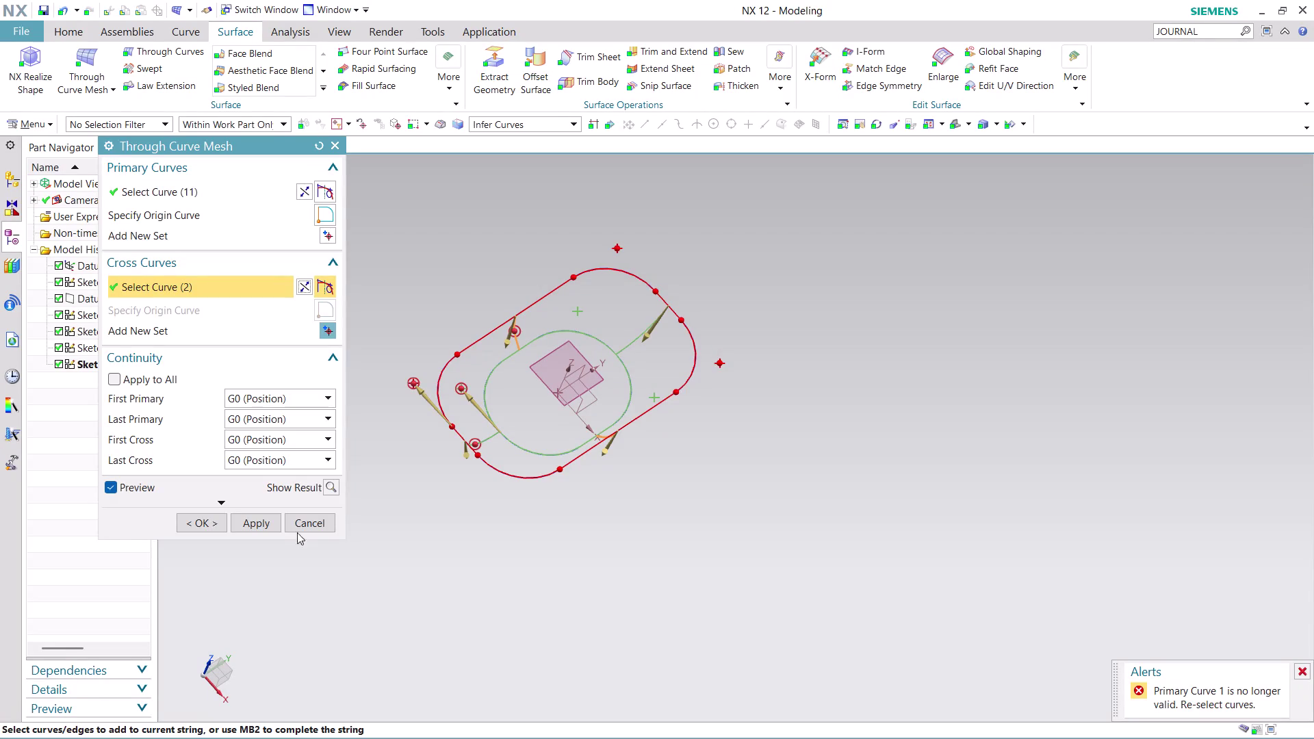
Cancel the invalid Through Curve Mesh setup.
click(311, 523)
middle_click(313, 492)
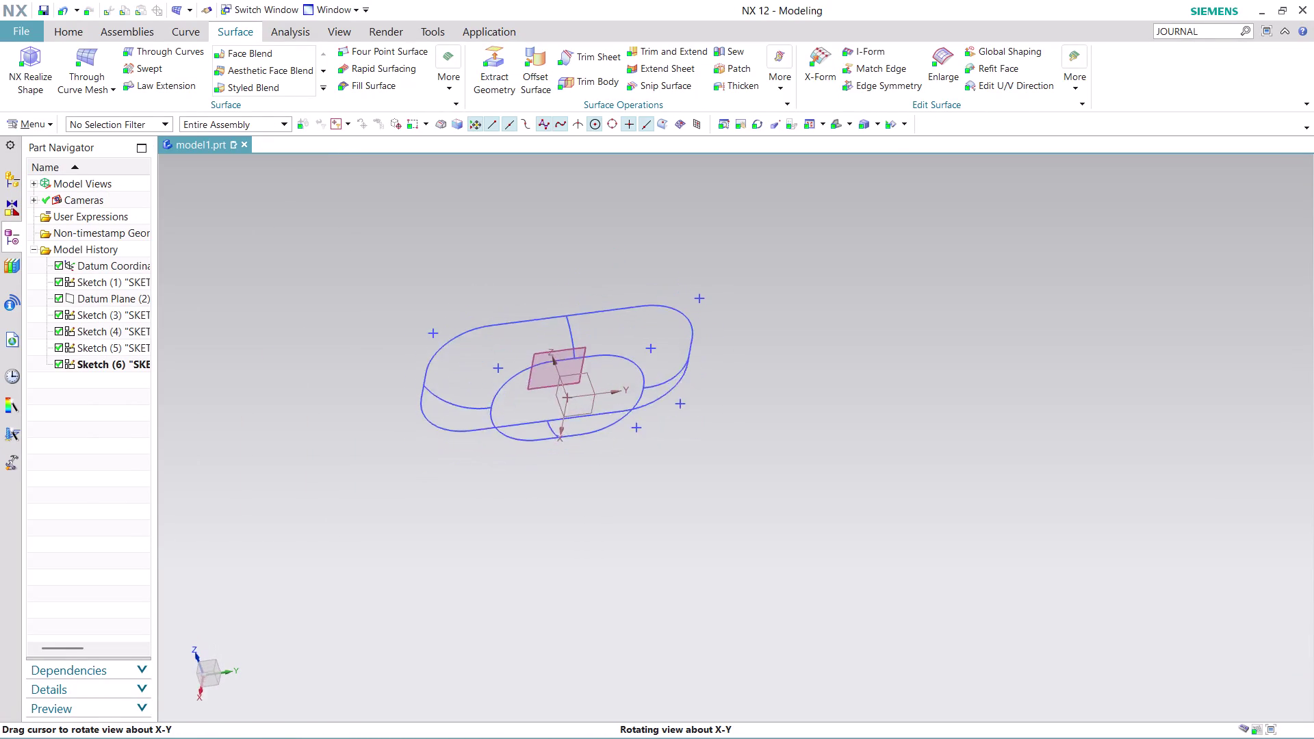
click(120, 284)
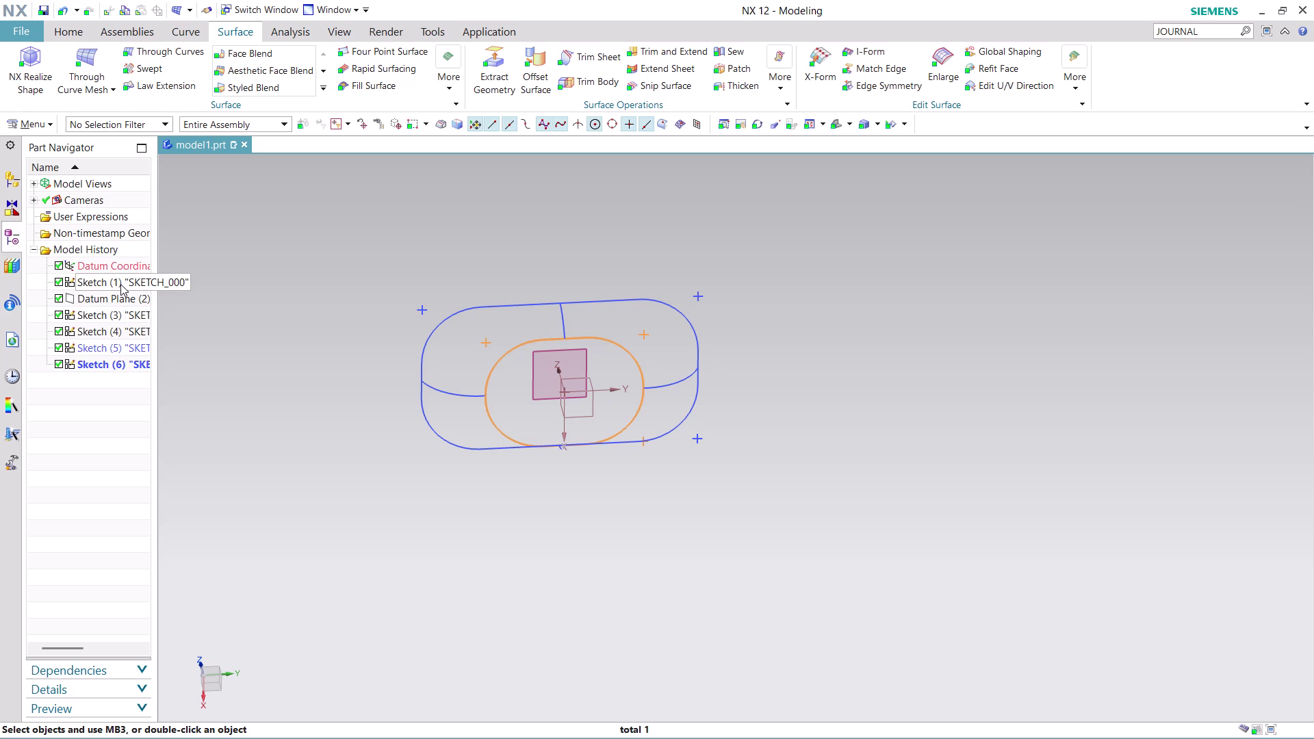
key(Escape)
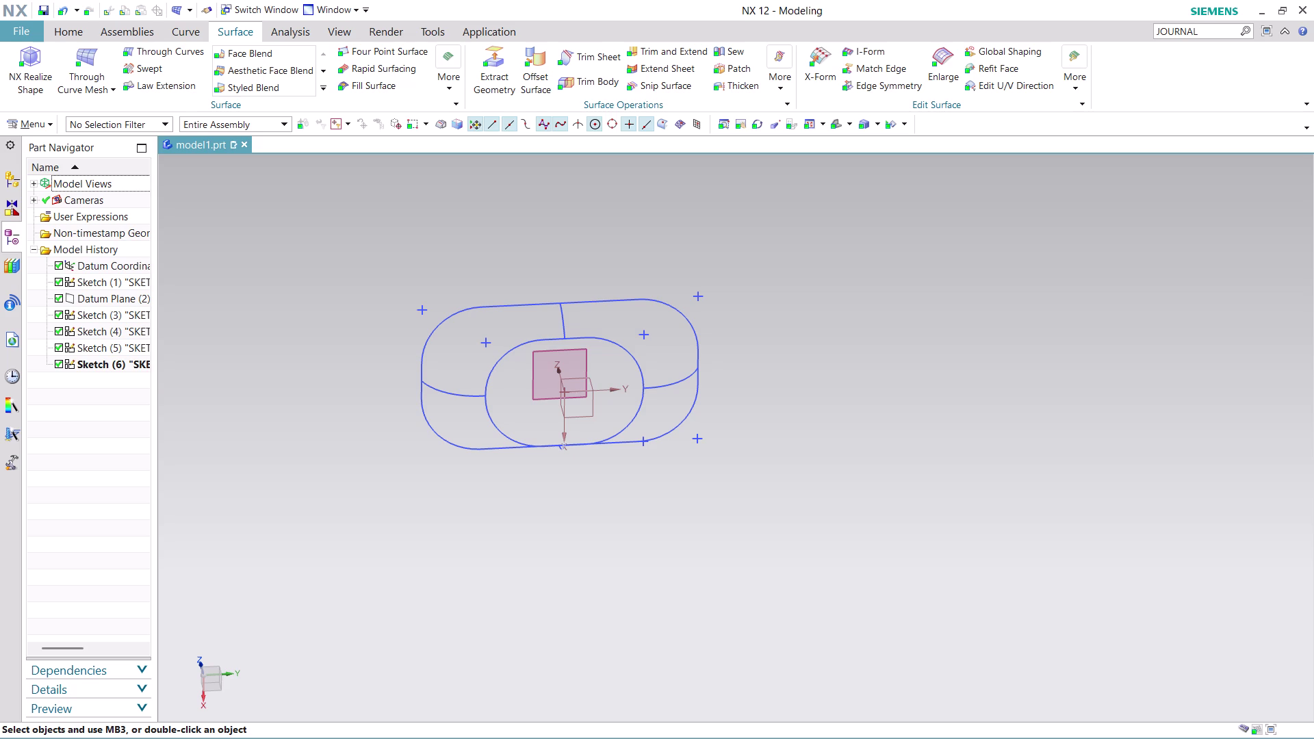
Select the datum coordinate system from a low side view, then clear the selection.
click(98, 268)
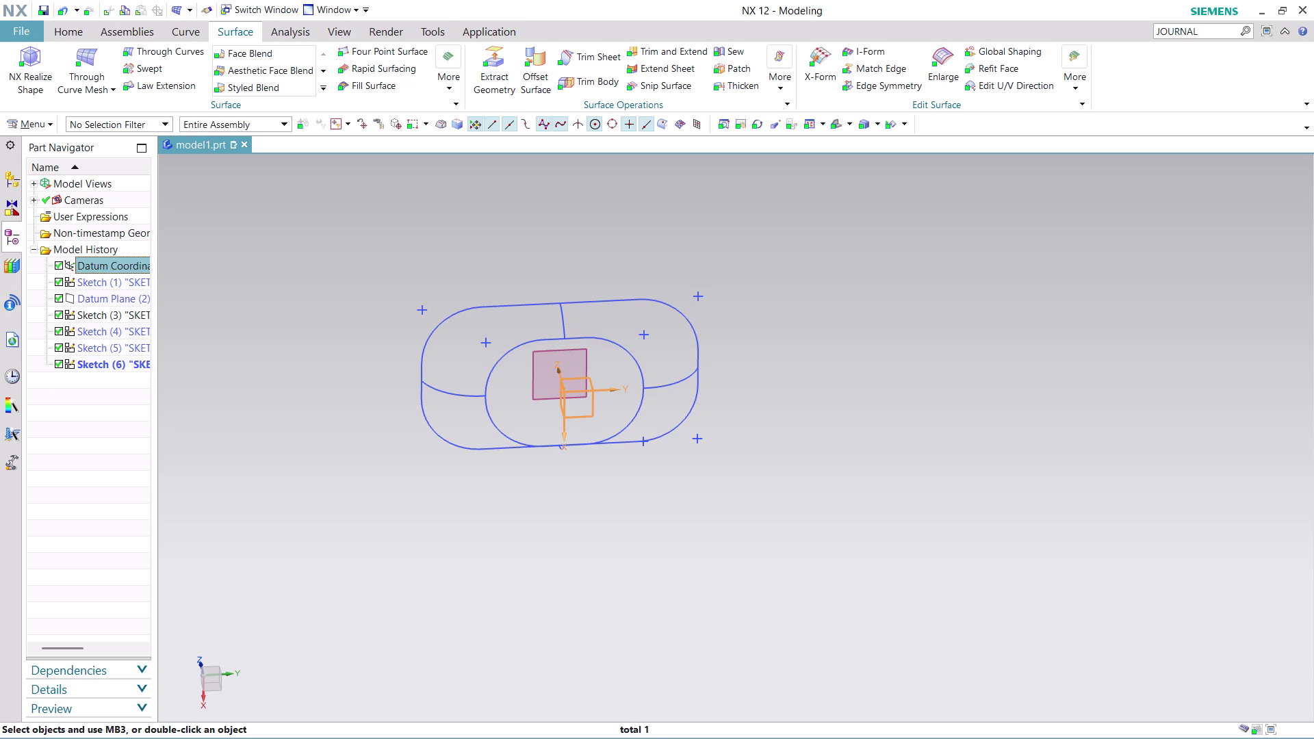
middle_drag(287, 440, 285, 400)
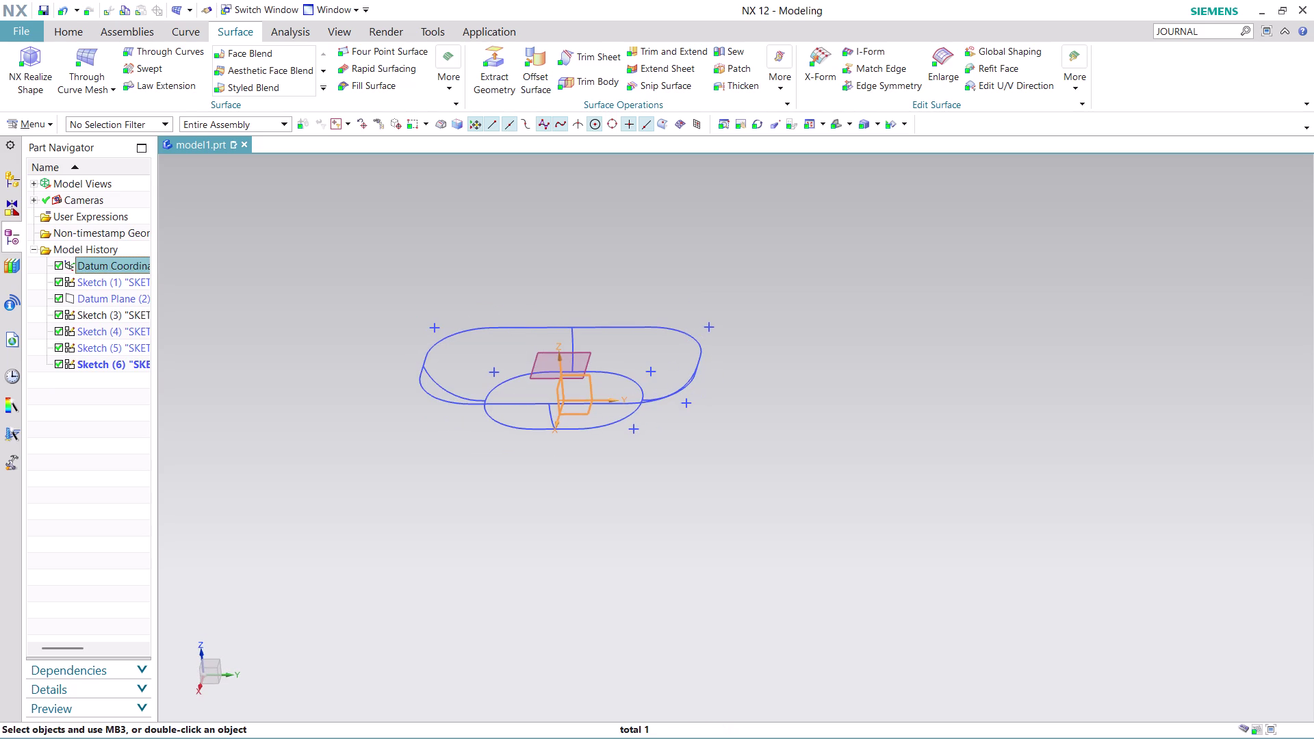
key(Escape)
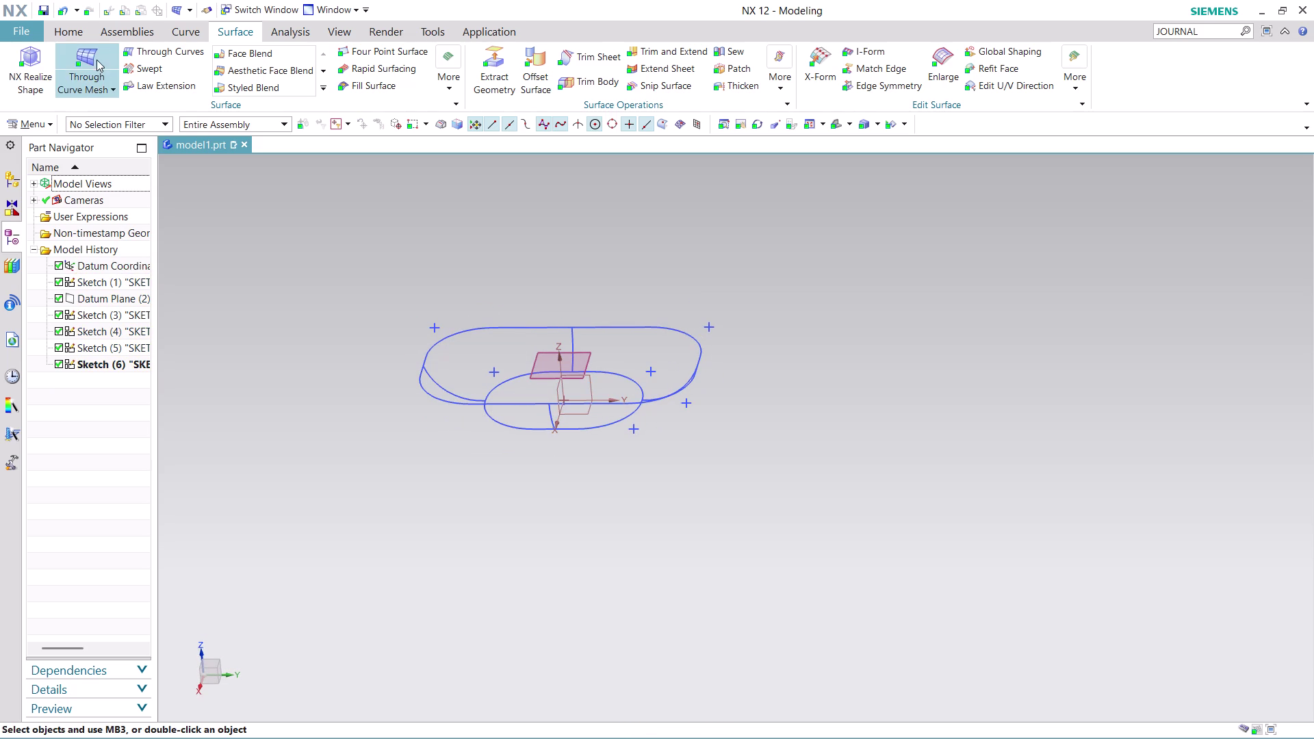
click(97, 59)
click(490, 397)
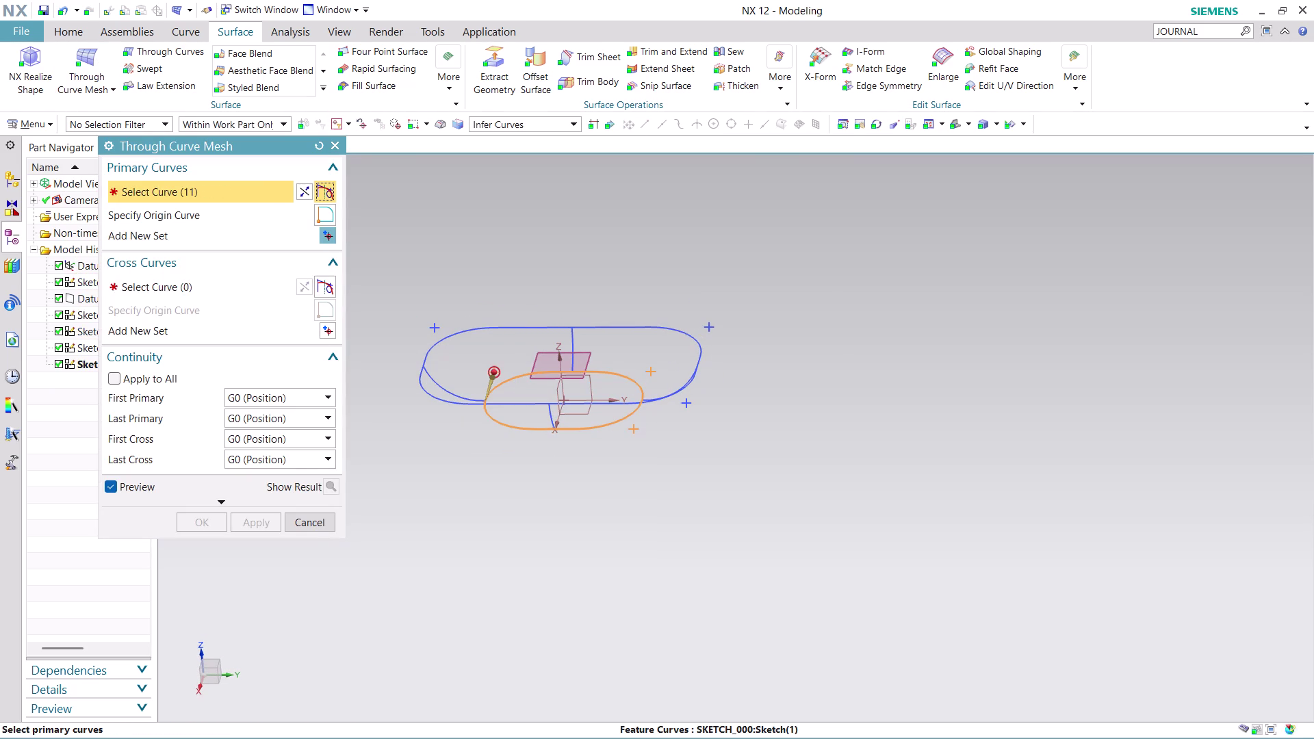
middle_click(474, 299)
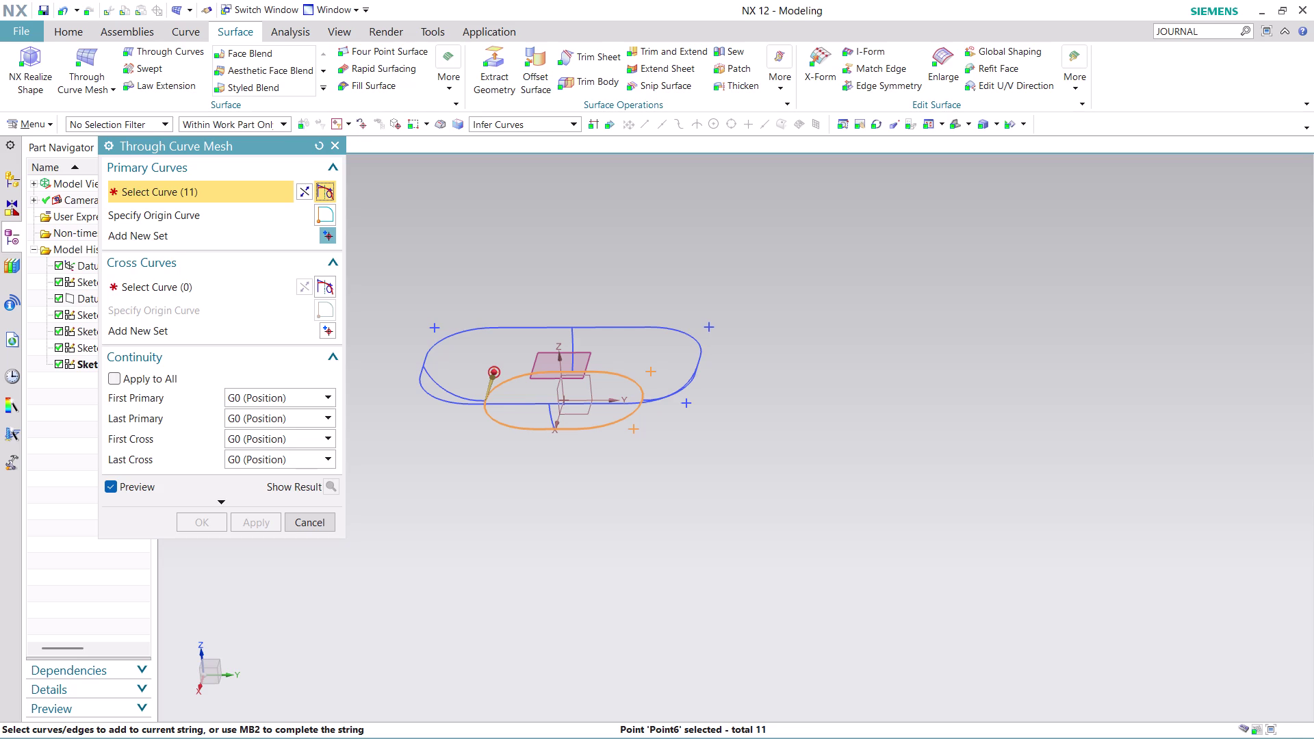
click(423, 363)
click(310, 191)
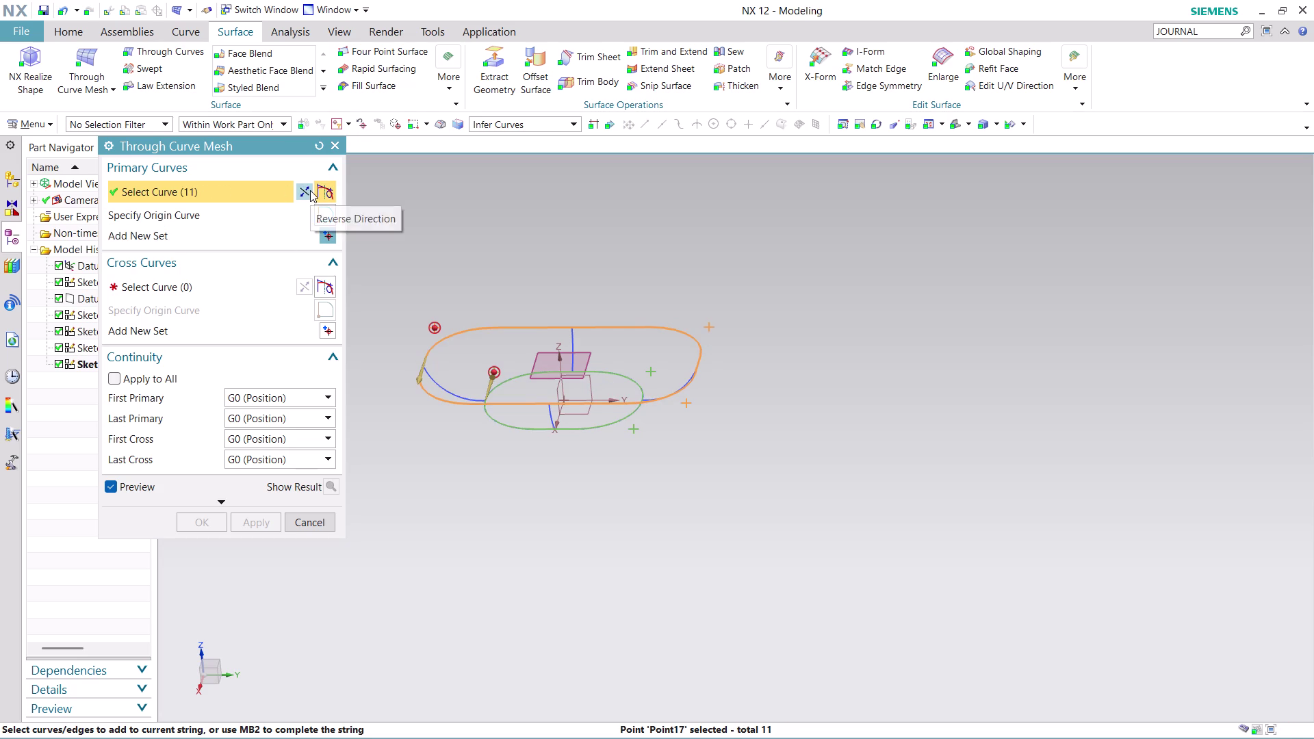
click(234, 288)
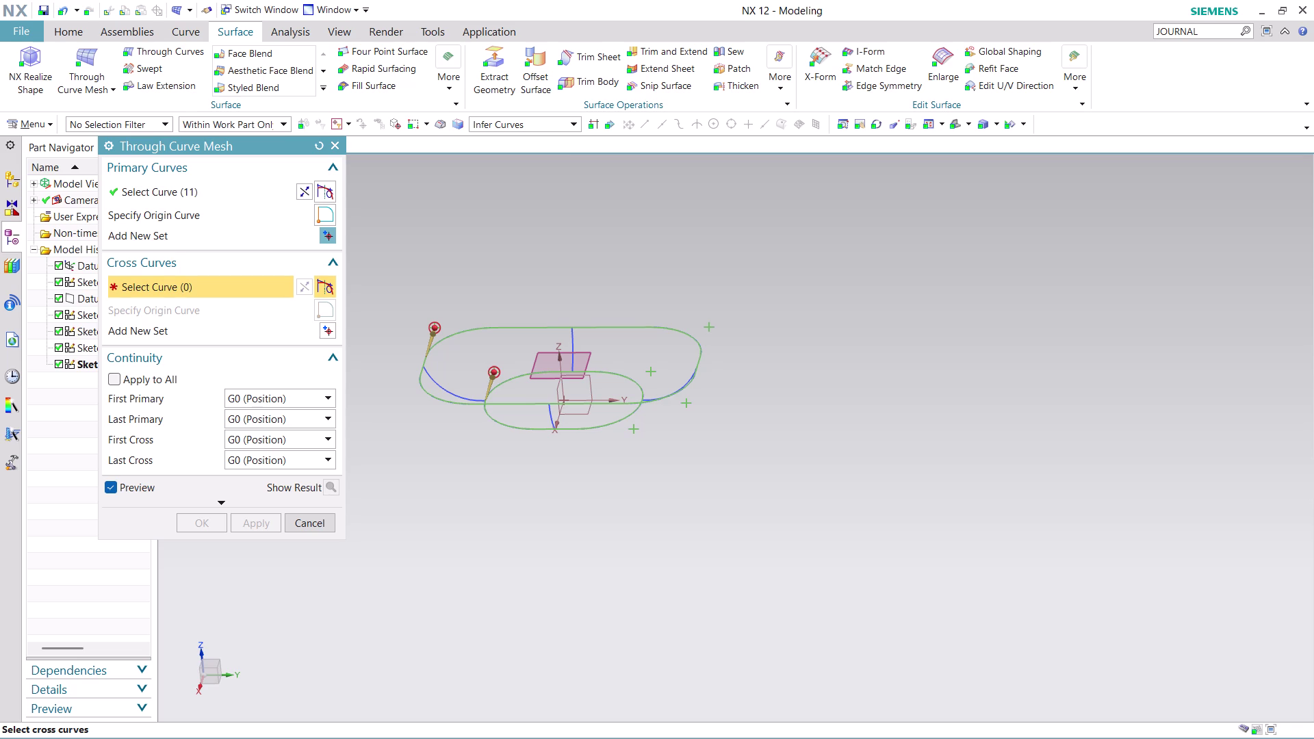
click(565, 126)
click(549, 141)
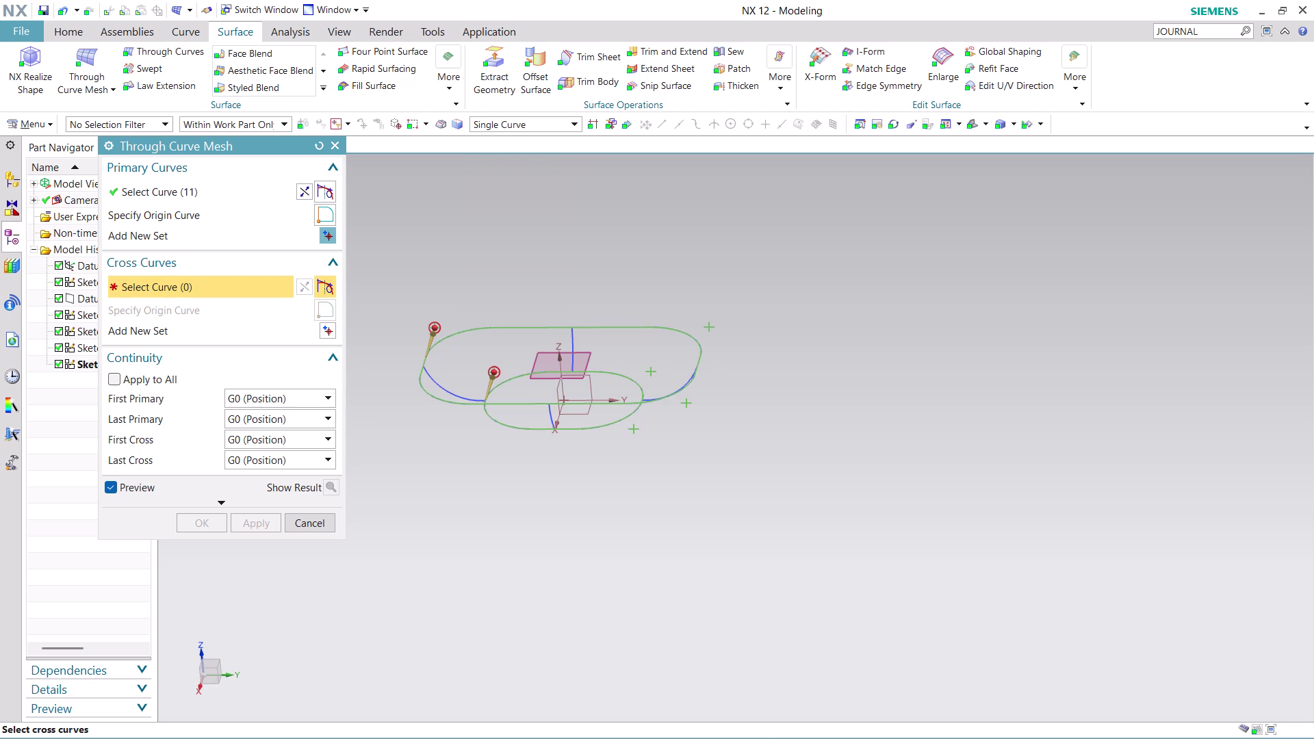
click(444, 385)
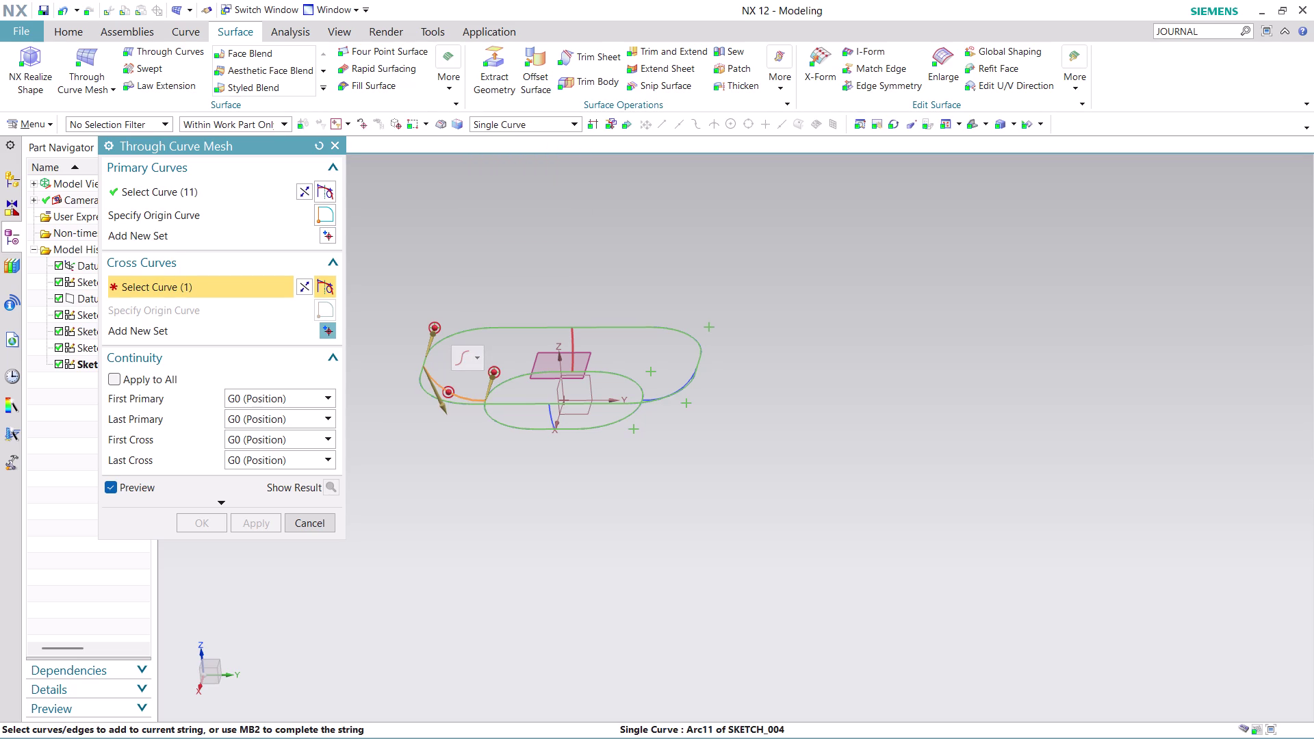
click(568, 341)
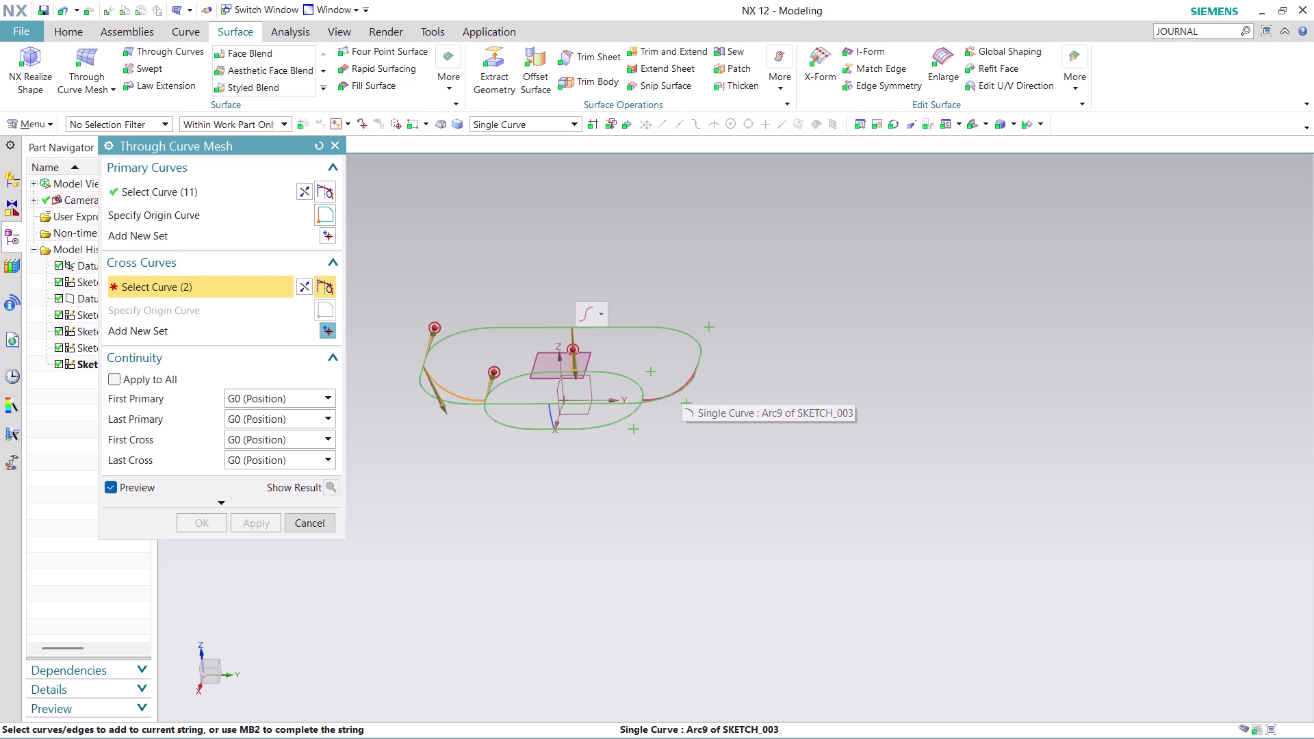
click(682, 383)
click(547, 421)
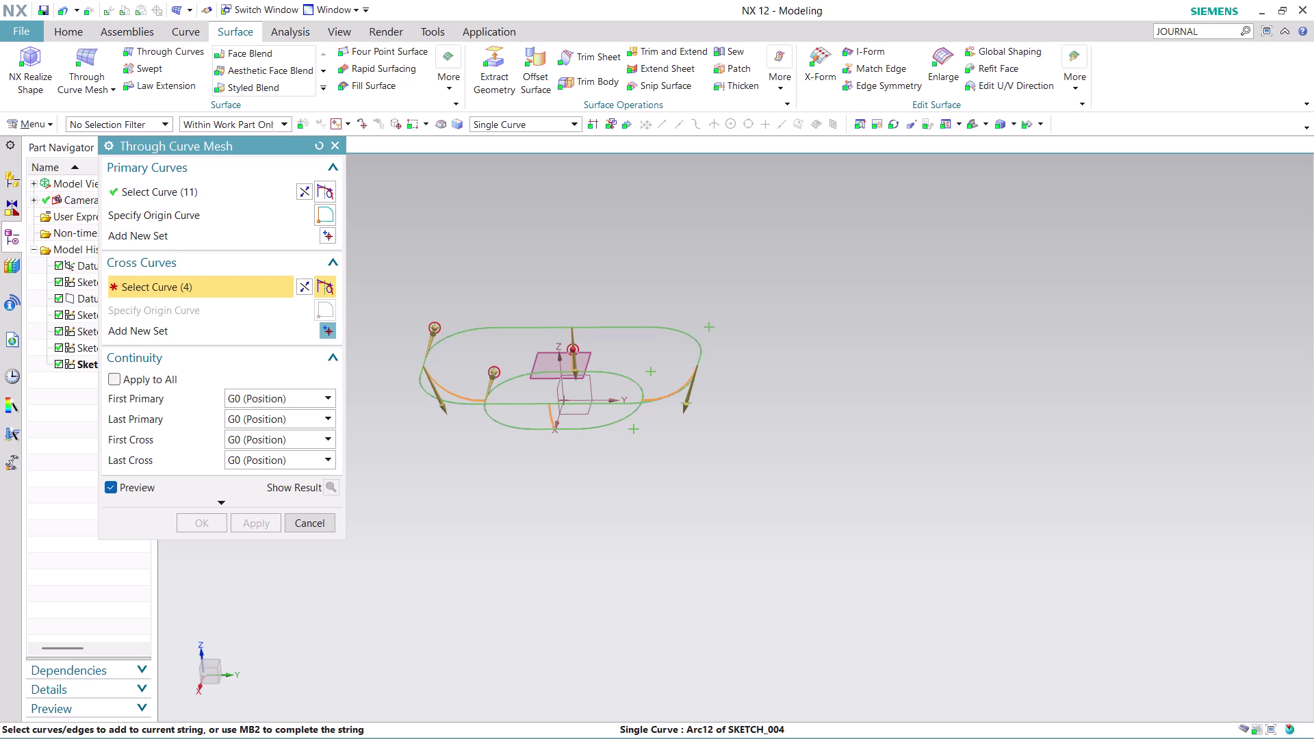
middle_click(490, 498)
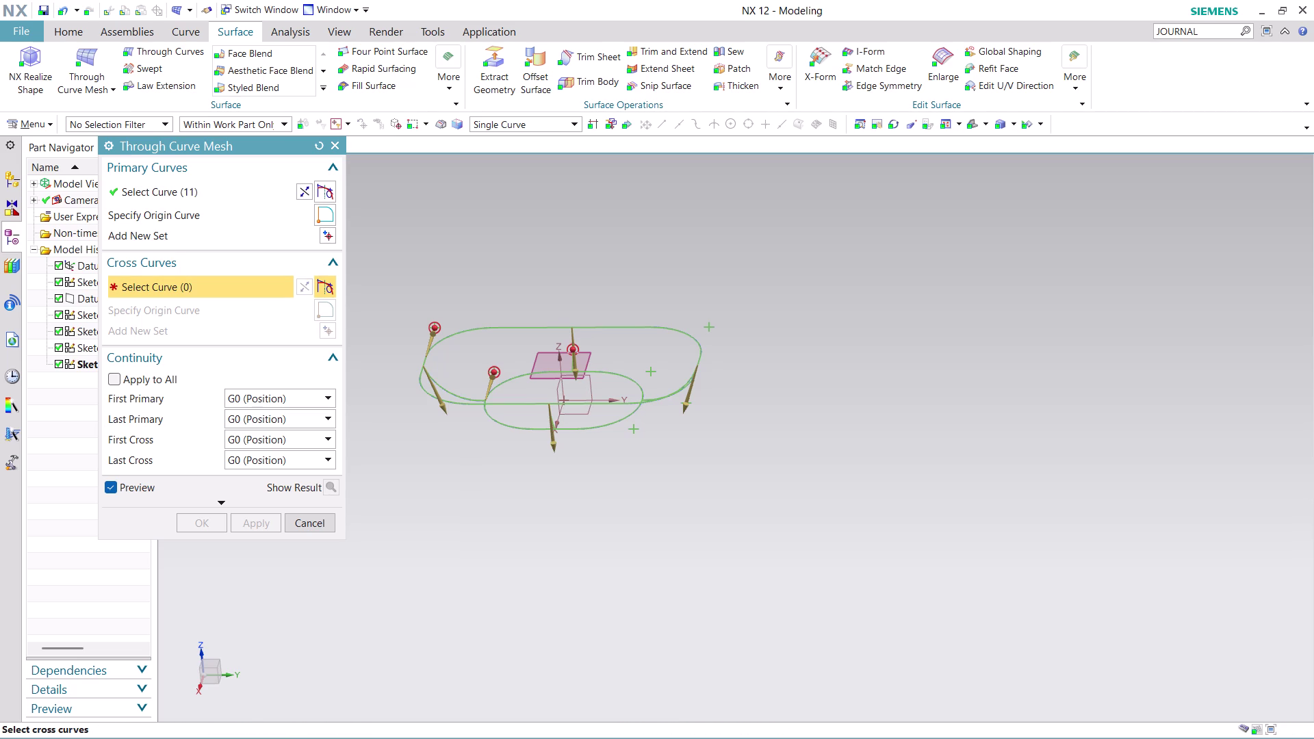
click(324, 525)
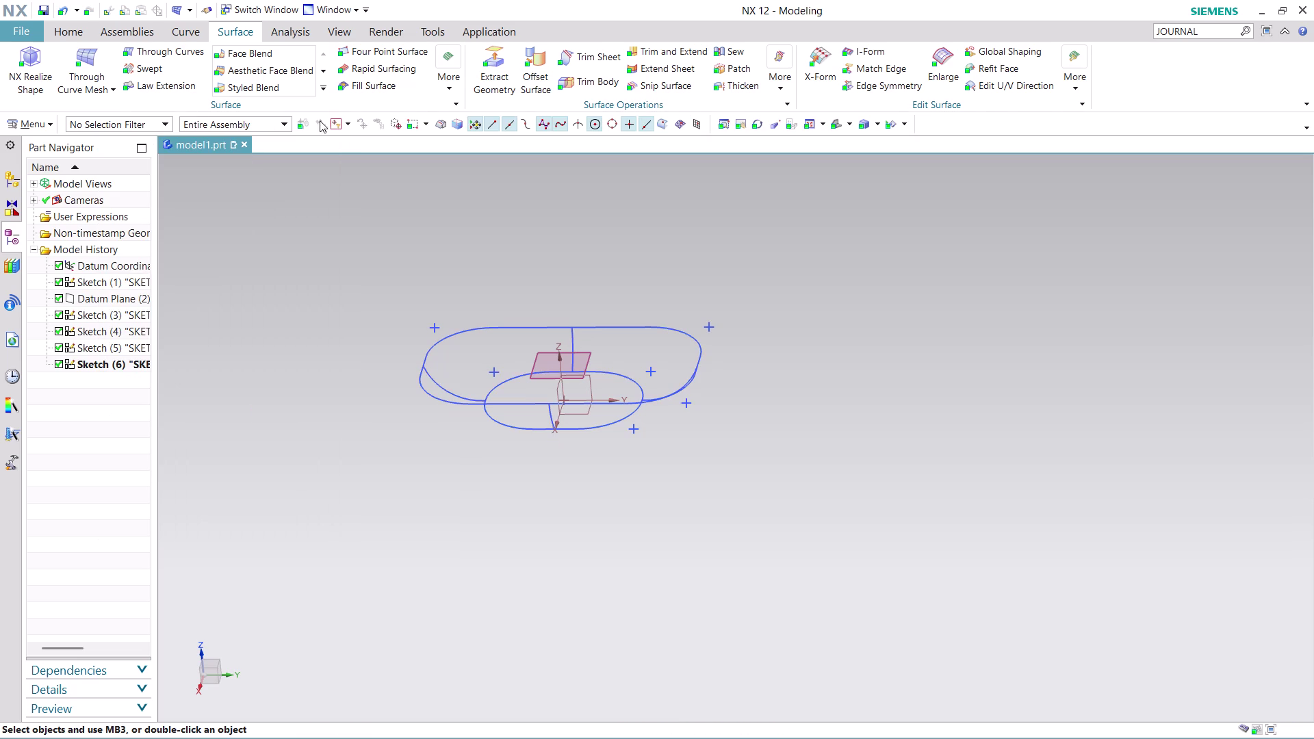
Restart Through Curve Mesh and complete the inner slot as the first primary set.
click(83, 60)
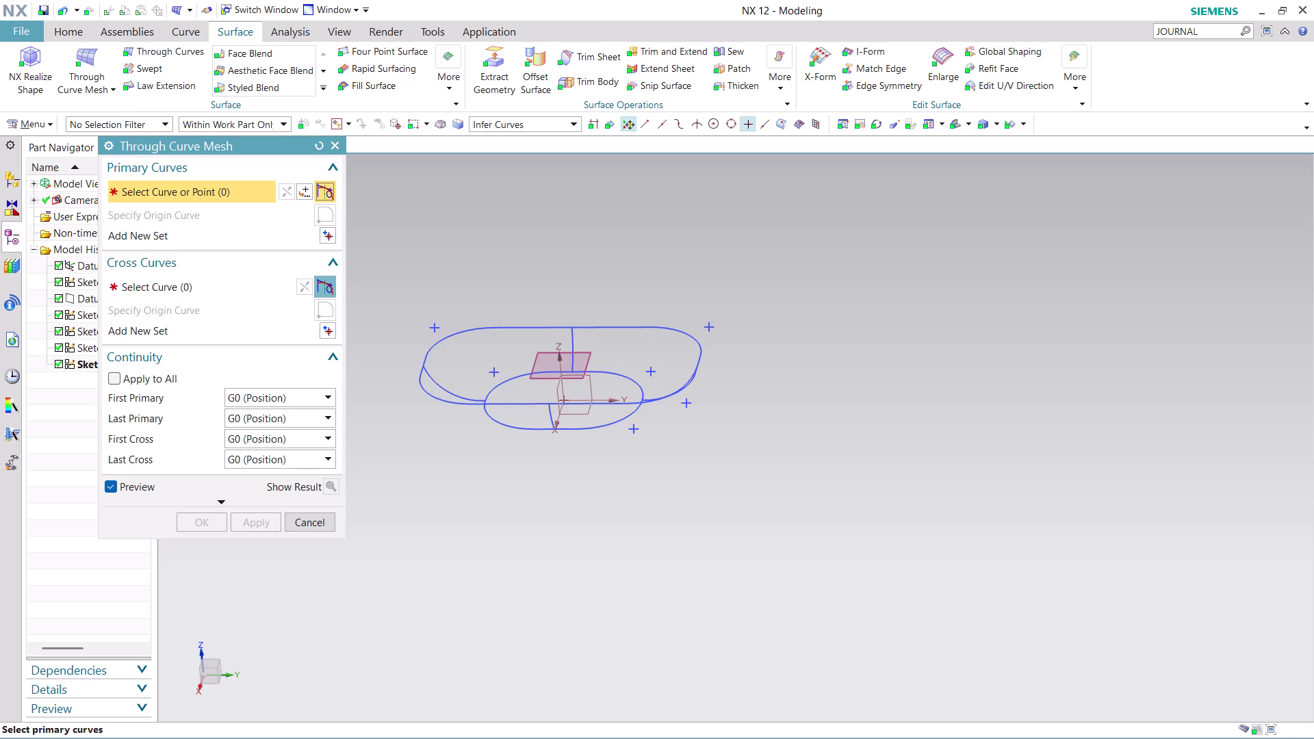
click(419, 358)
key(Escape)
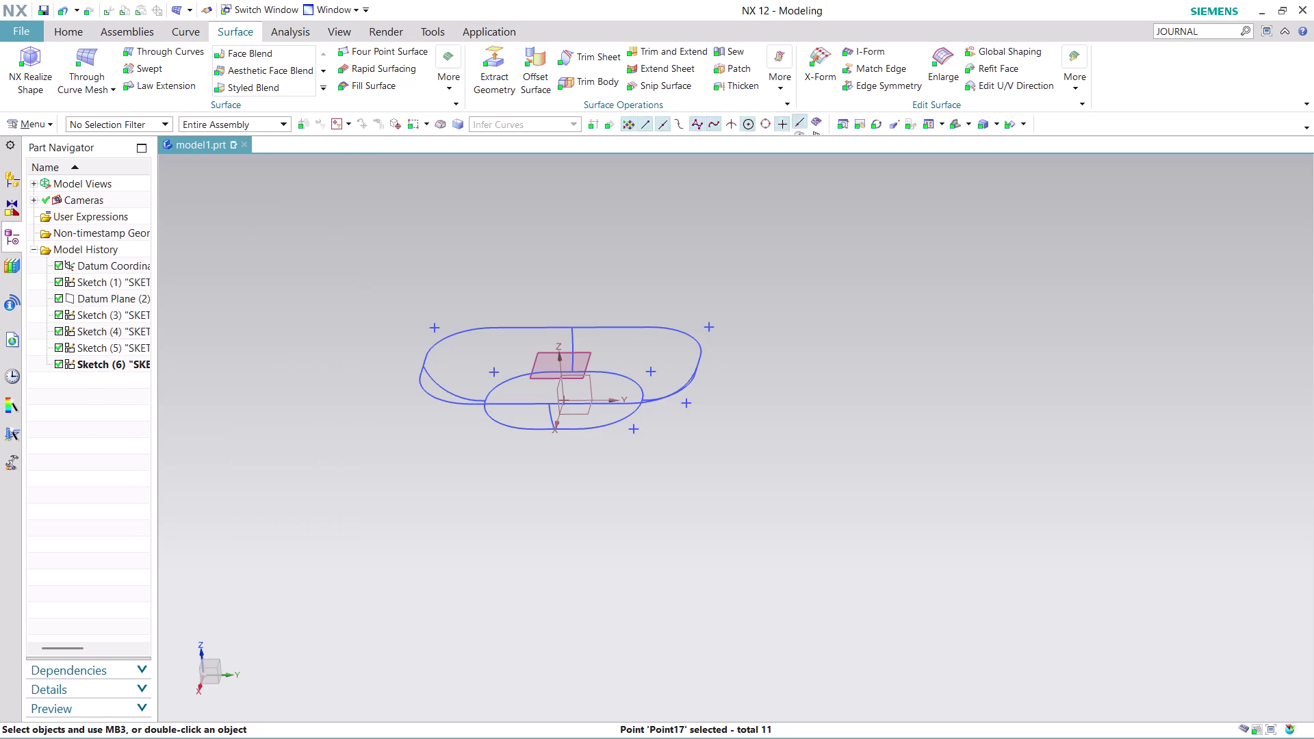
click(75, 60)
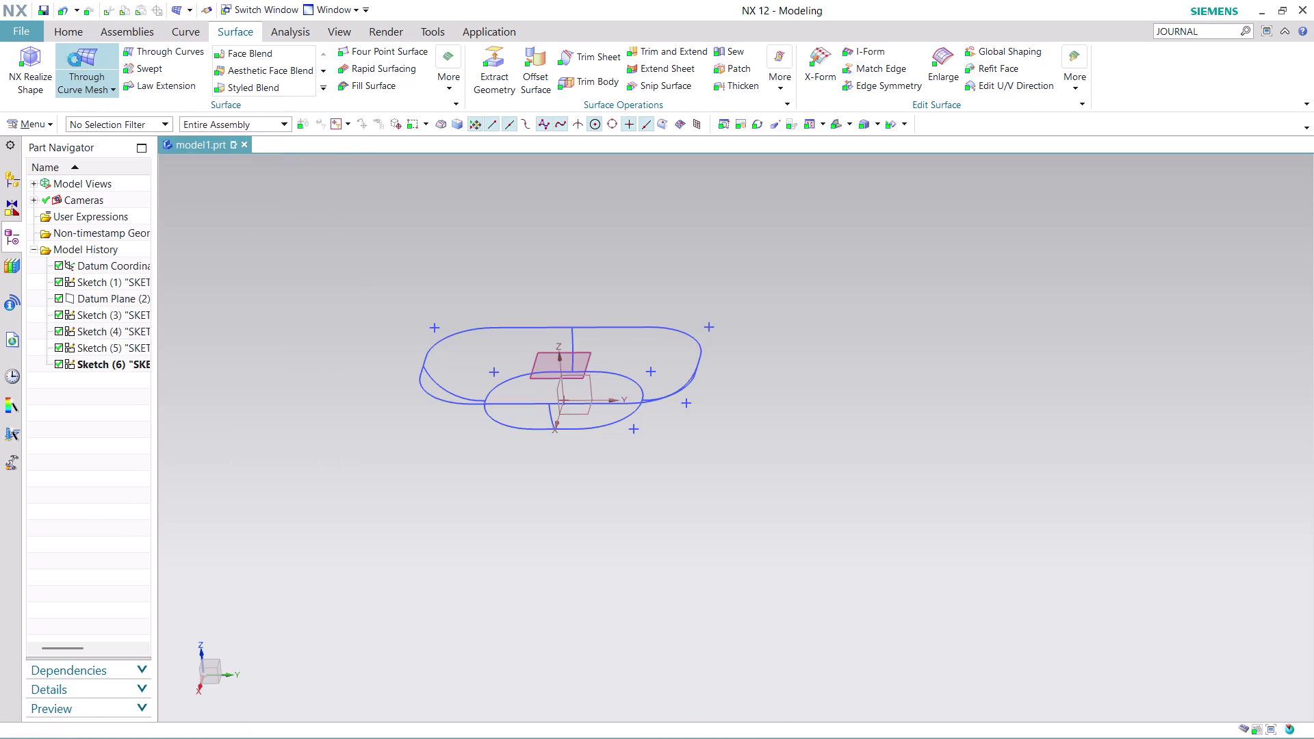
click(493, 395)
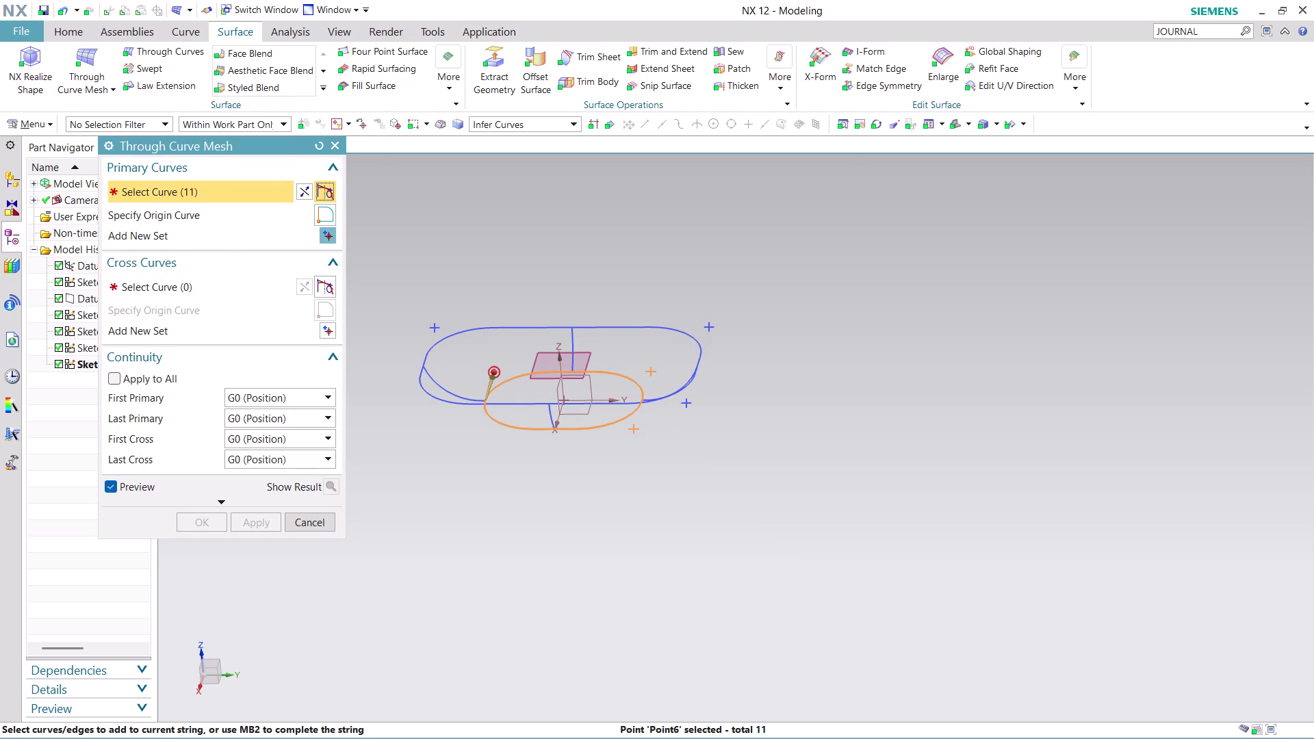
middle_click(393, 232)
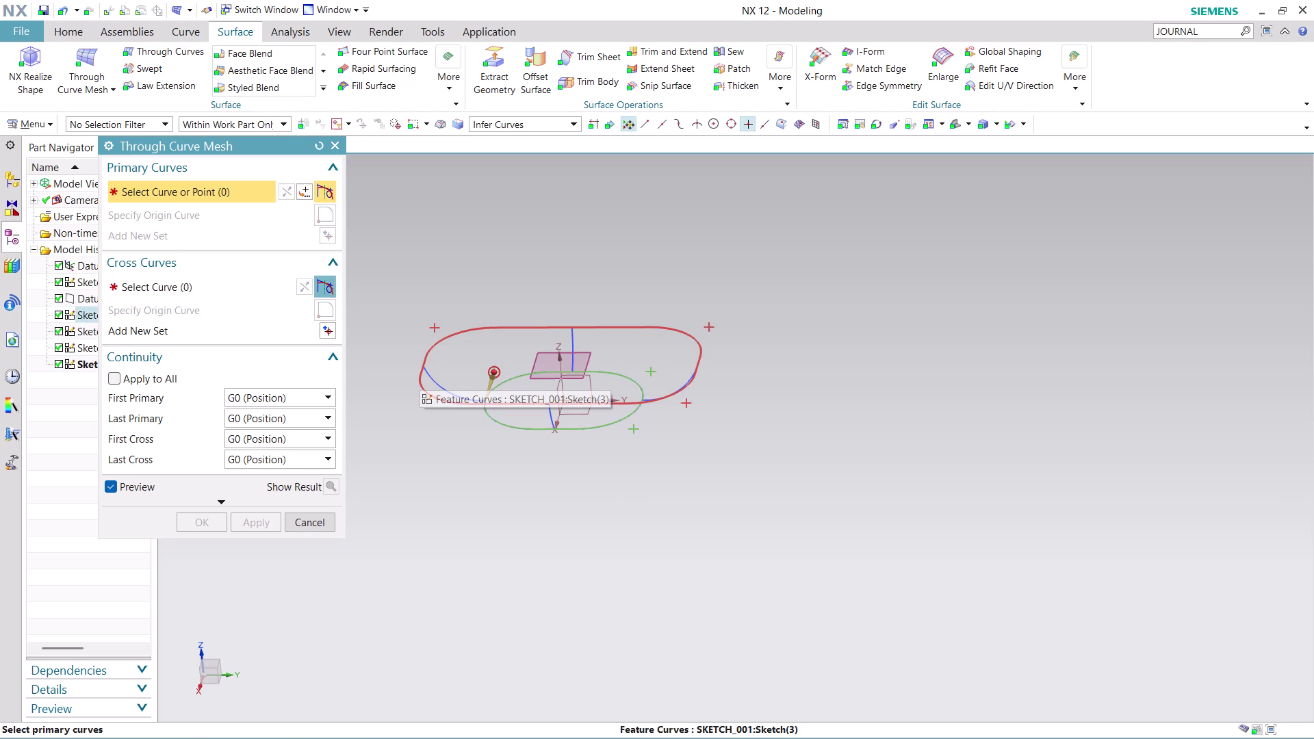
click(419, 372)
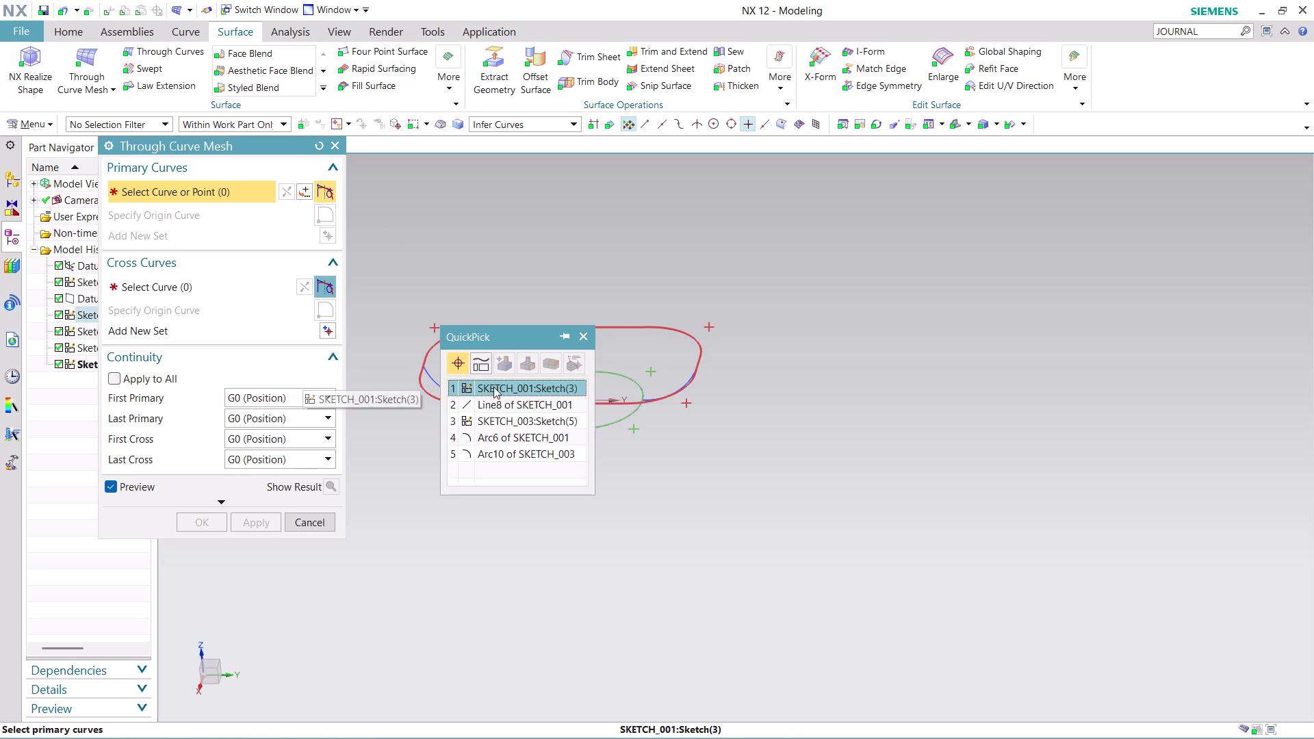
click(494, 386)
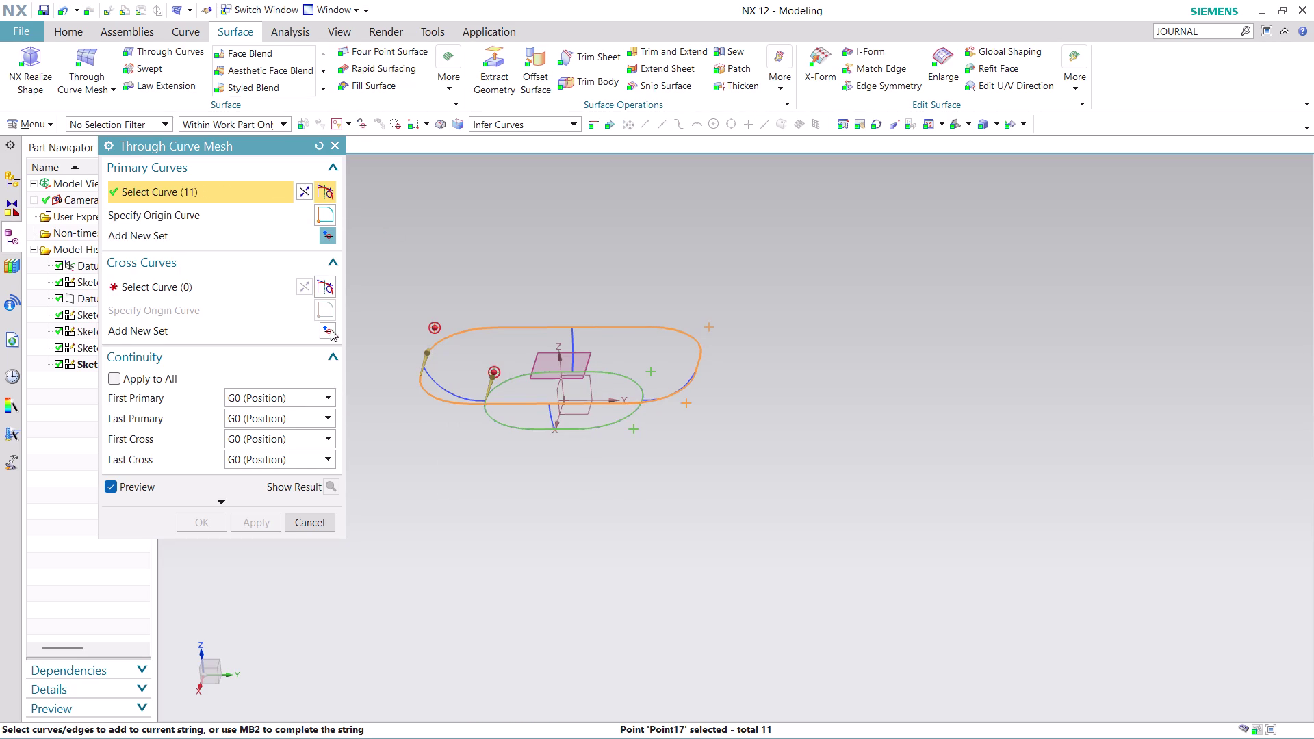
Switch the curve rule to Single Curve and pick the inner slot arcs as cross curves.
click(235, 291)
click(534, 122)
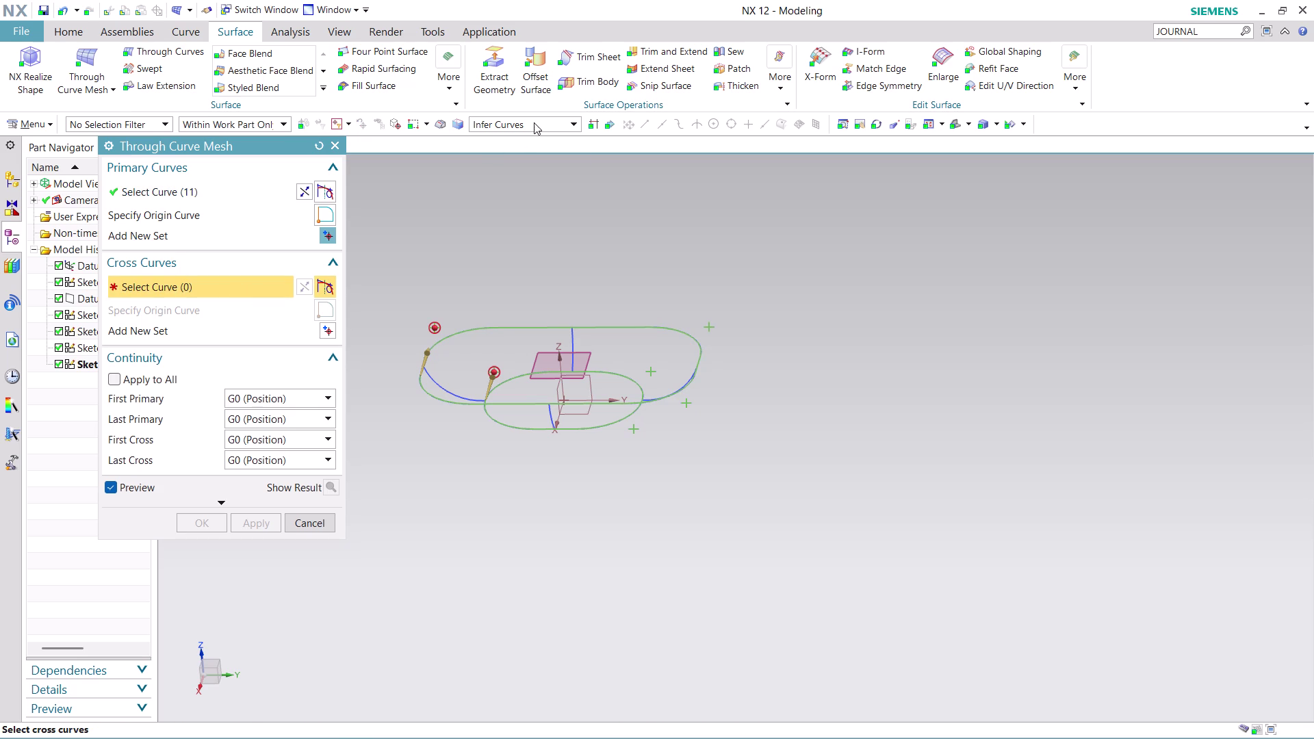
click(535, 140)
click(442, 383)
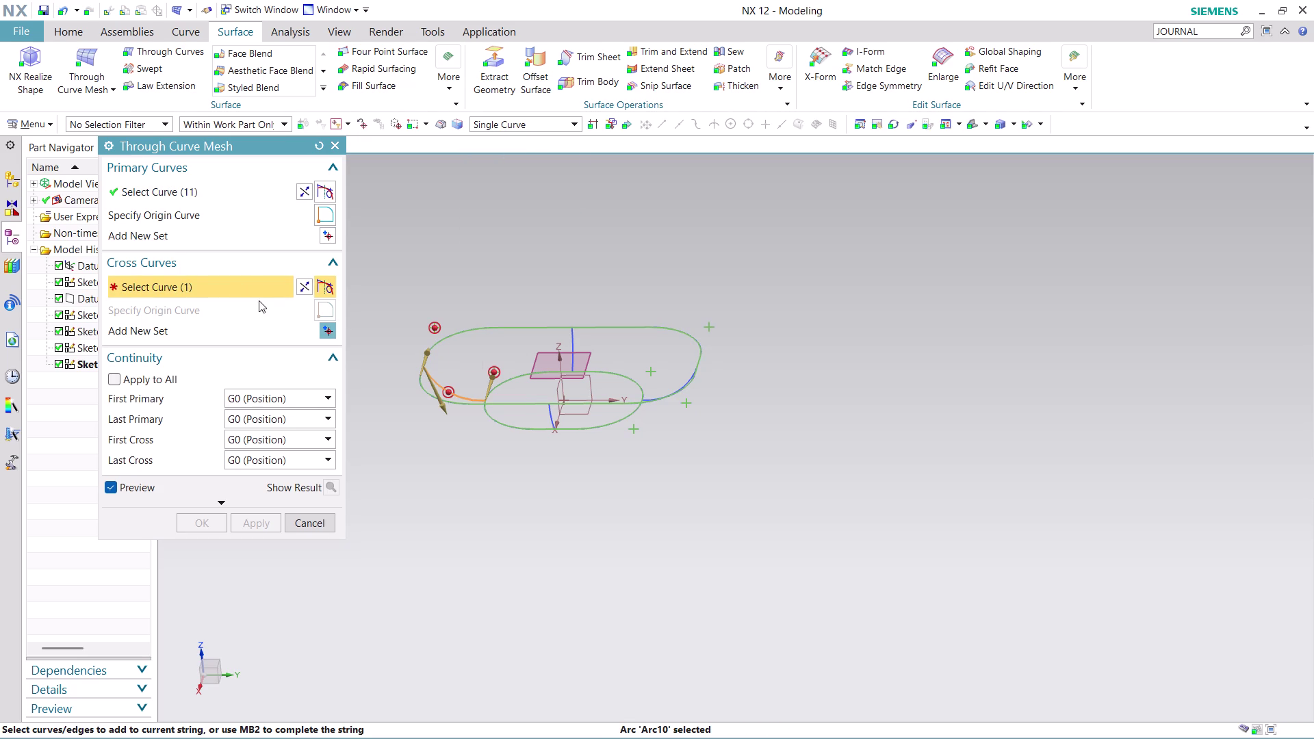
click(323, 331)
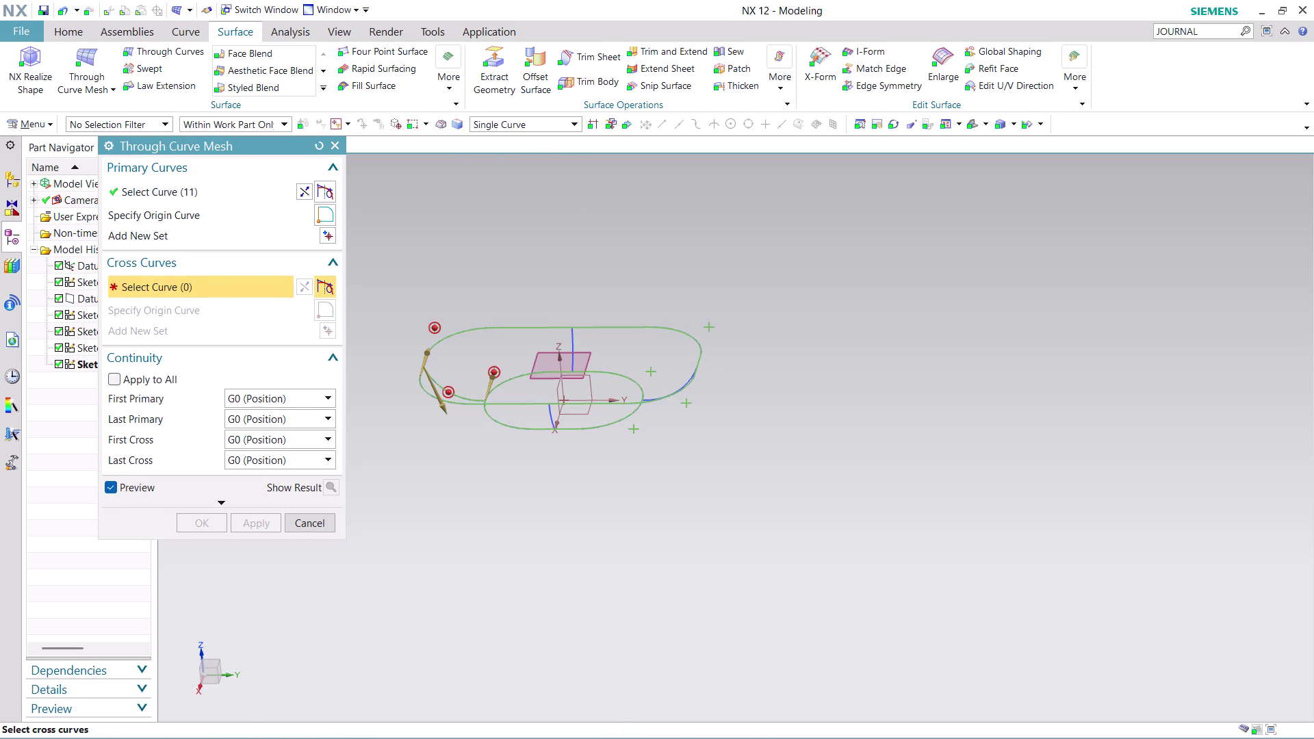
click(578, 341)
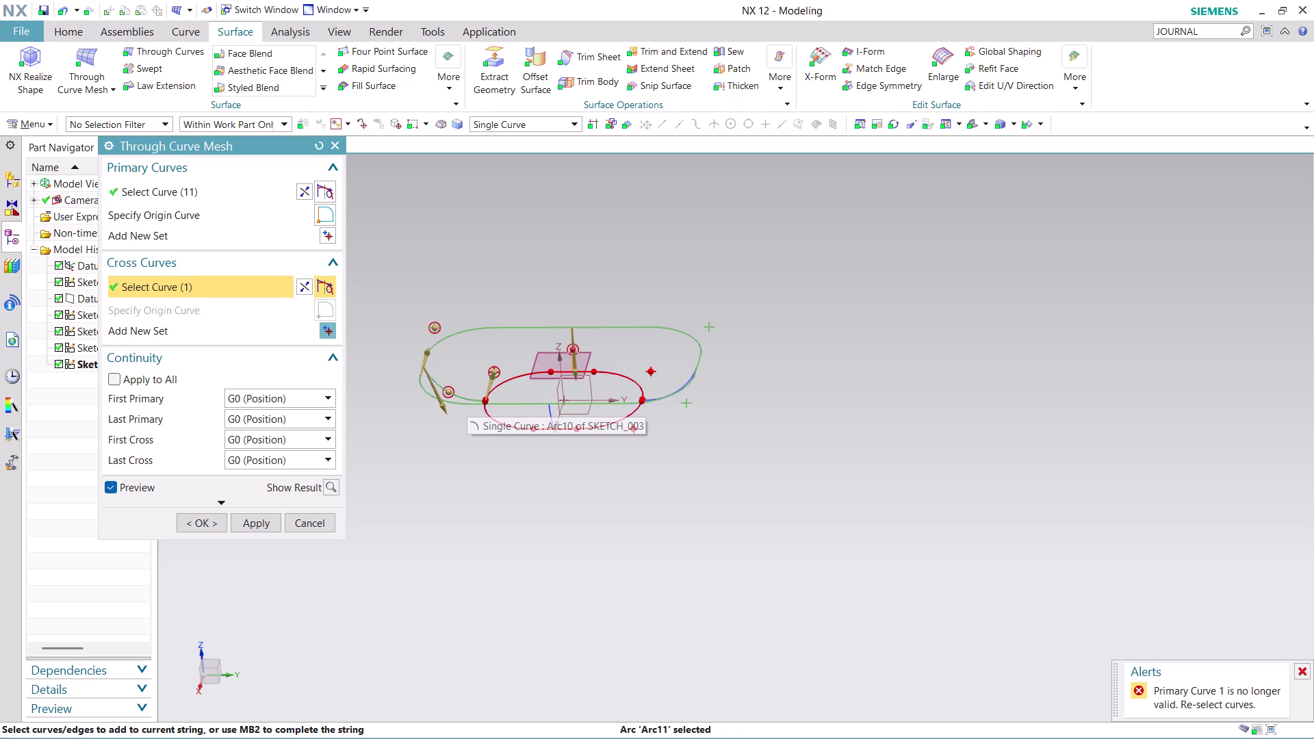
Finish the cross curve string and rotate the view of the slot sketches.
scroll(down, 3)
middle_click(497, 252)
scroll(up, 3)
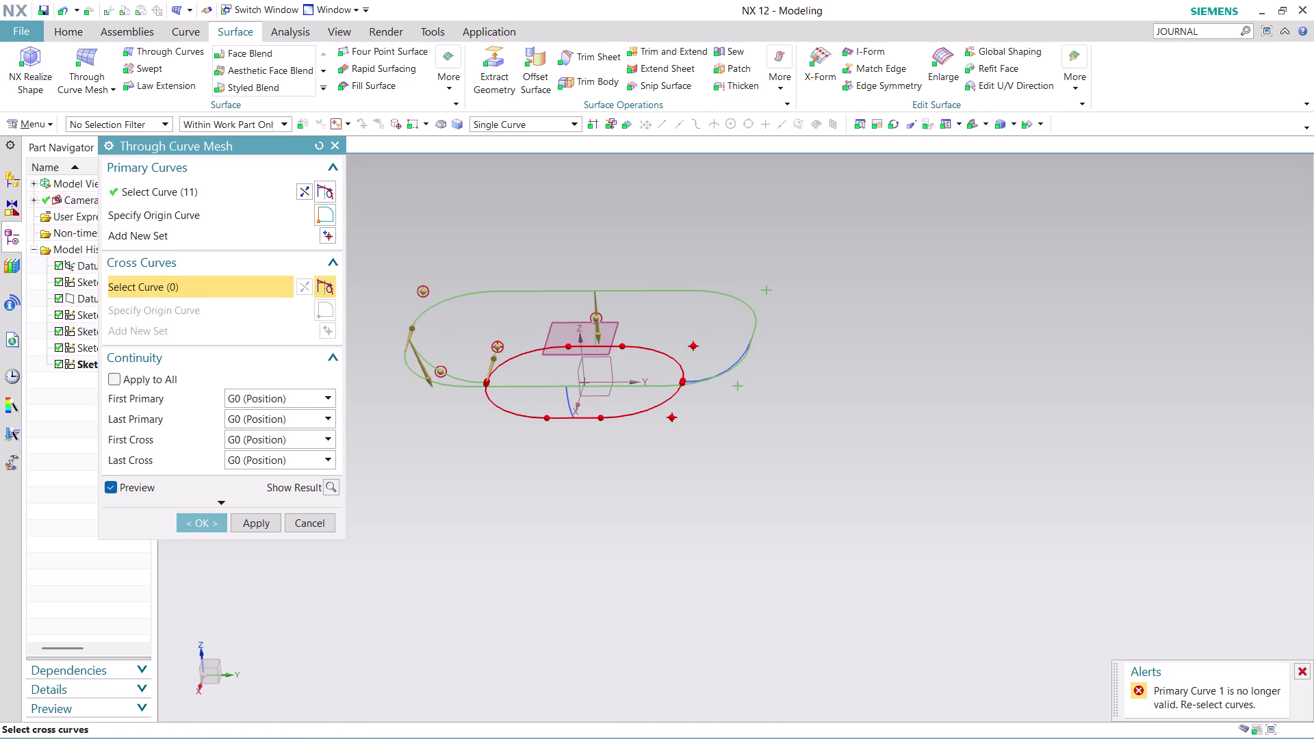
scroll(up, 3)
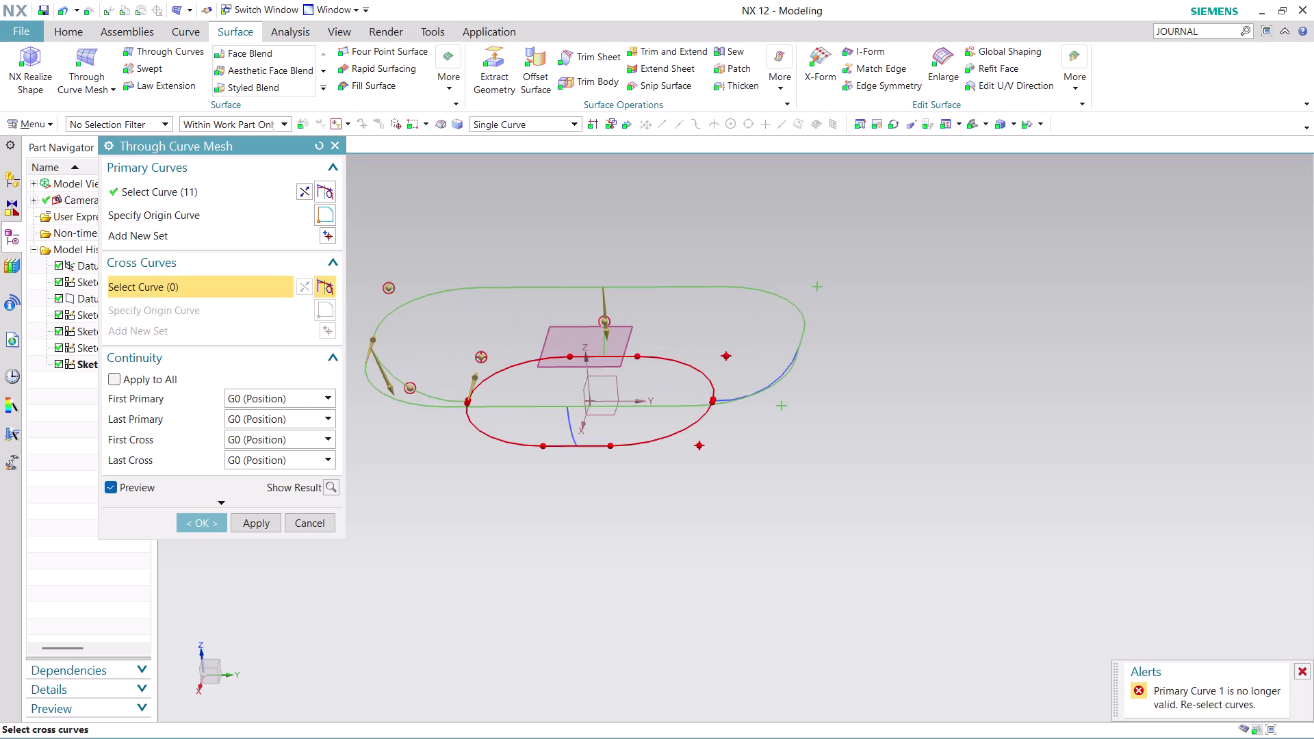
middle_drag(852, 395, 875, 410)
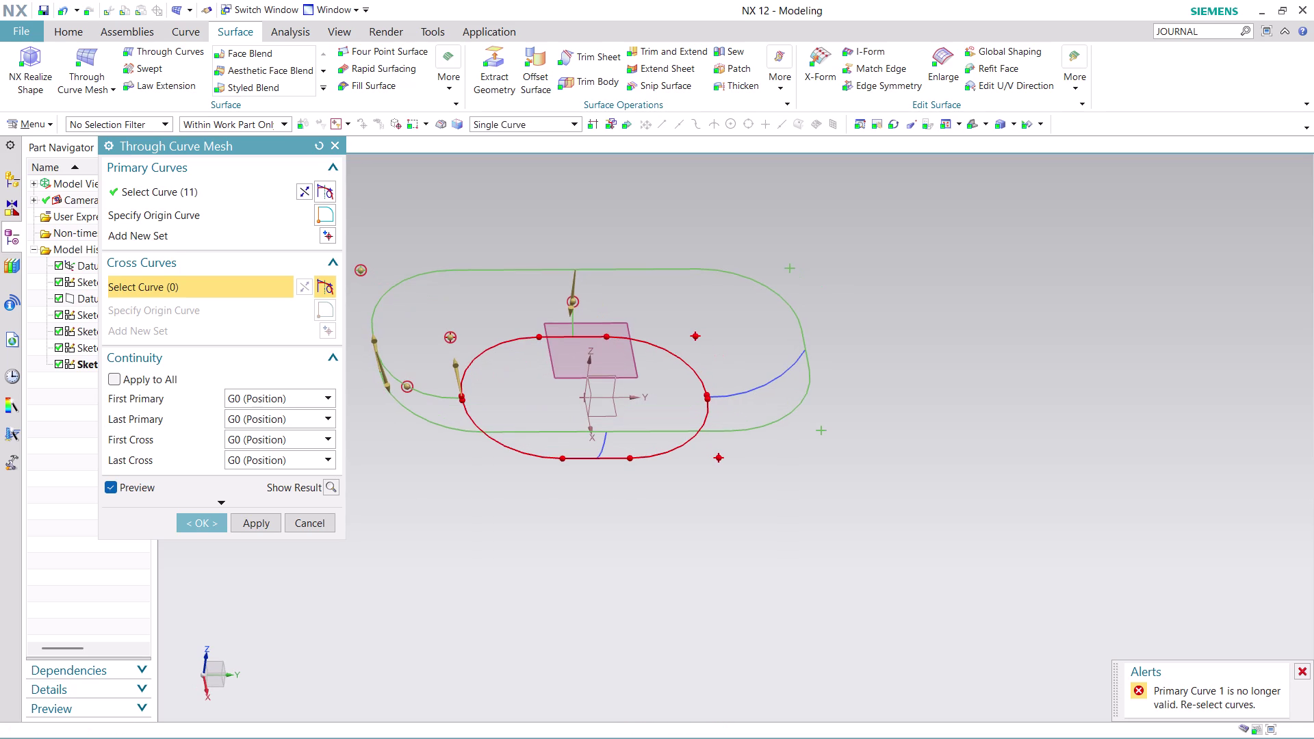
Clear the invalid primary selection and re-pick the outer slot as an 11-curve primary set.
click(200, 192)
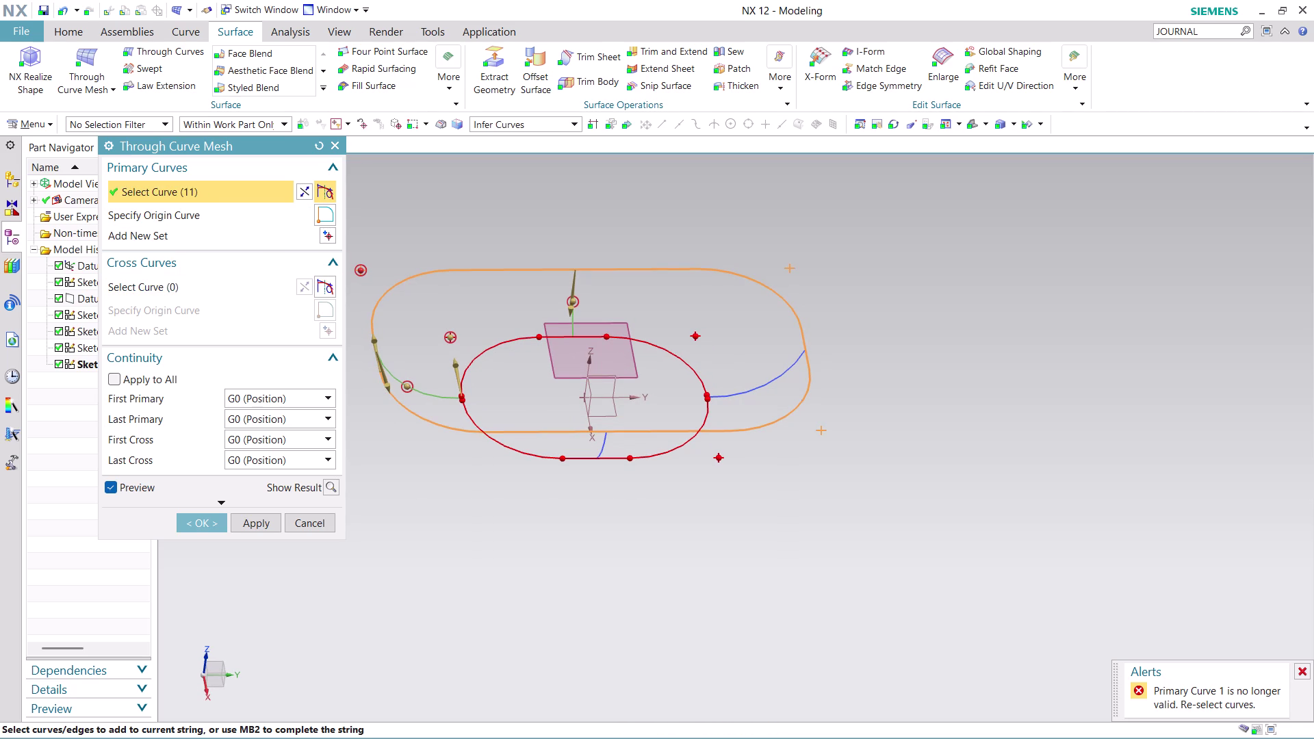
click(221, 238)
click(205, 241)
click(329, 237)
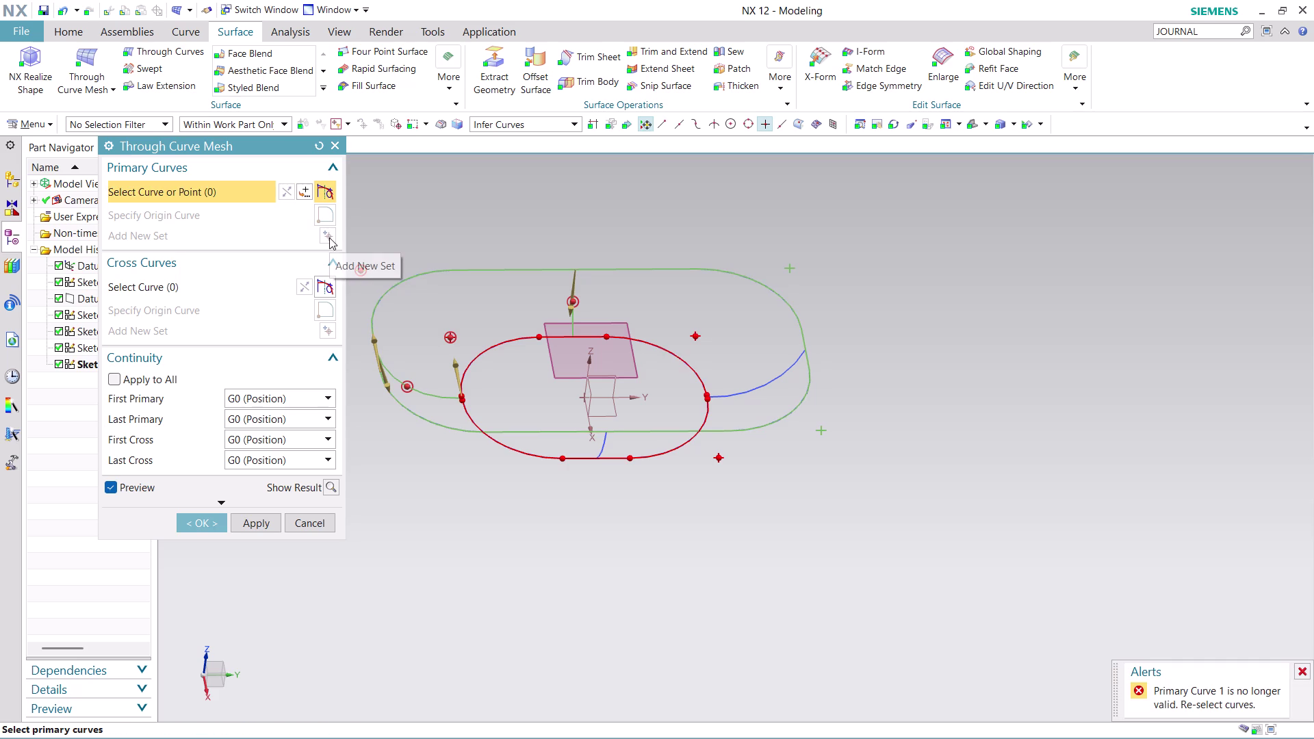
click(471, 425)
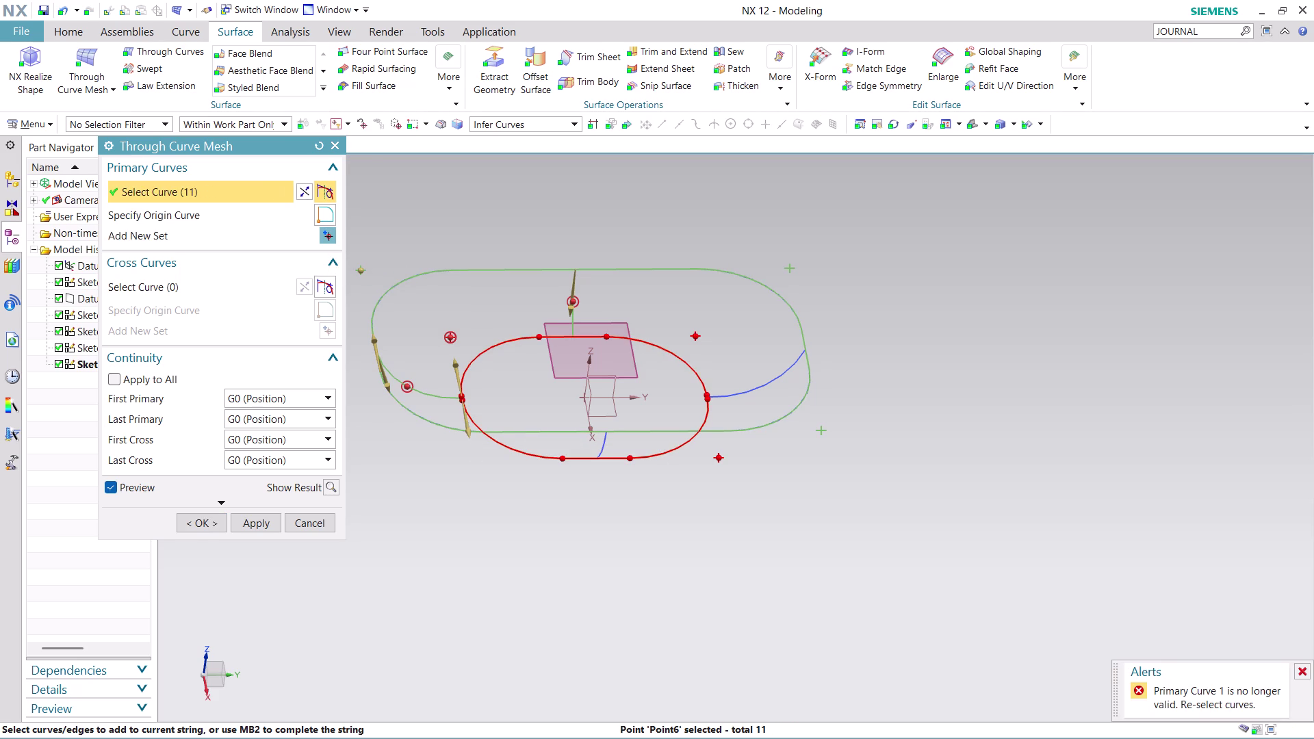
click(304, 189)
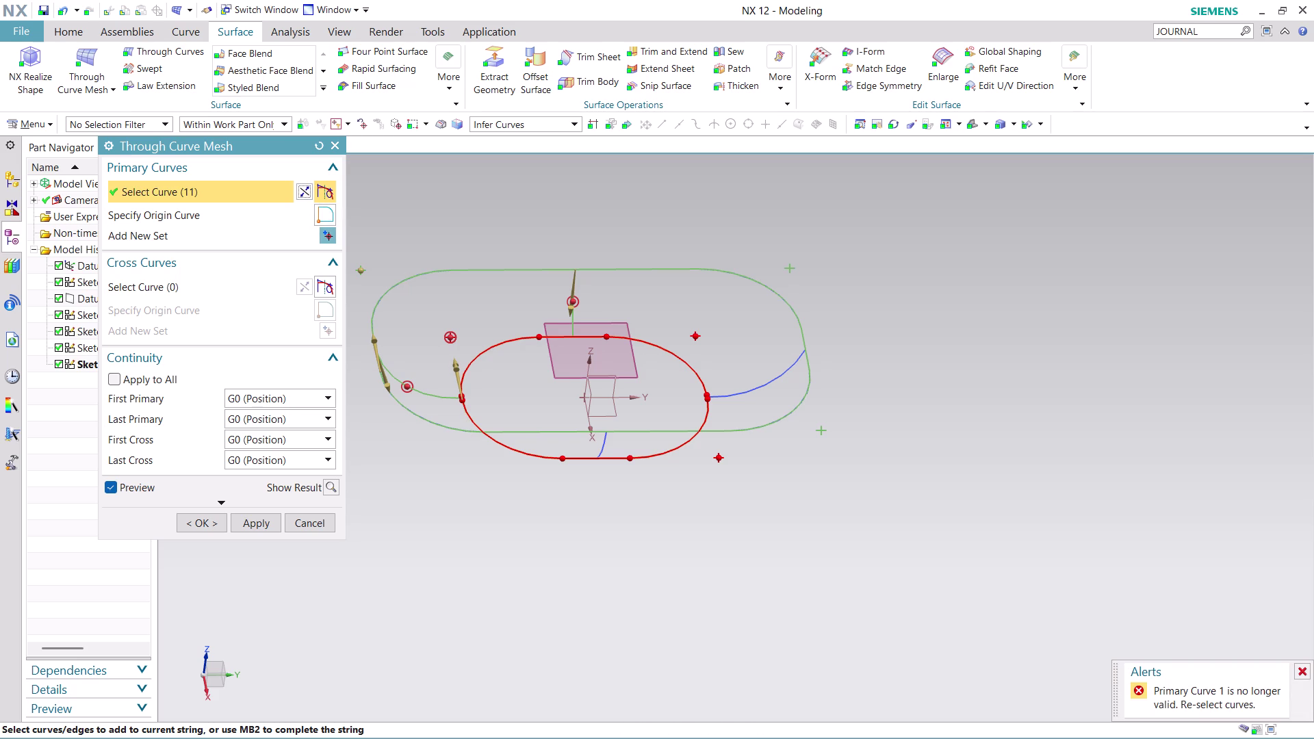
scroll(up, 3)
scroll(up, 3)
scroll(up, 3)
scroll(up, 3)
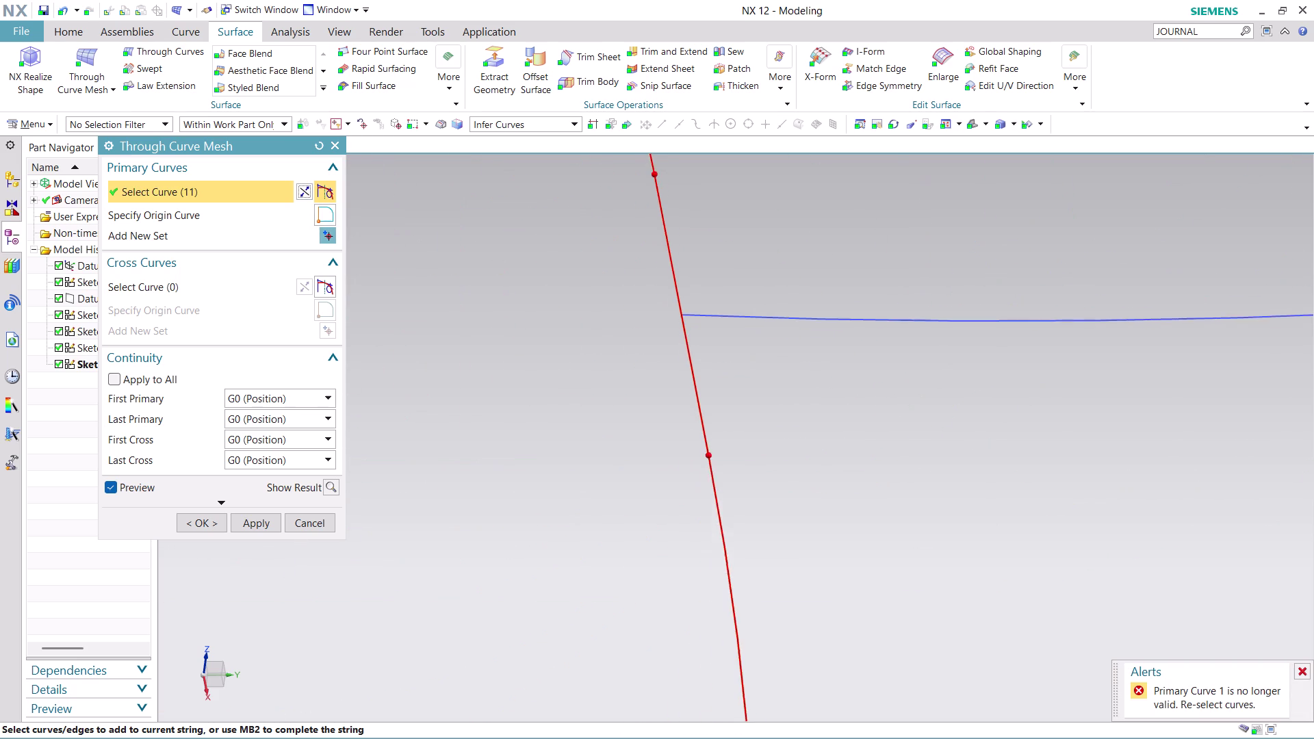
scroll(up, 3)
scroll(up, 3)
scroll(up, 3)
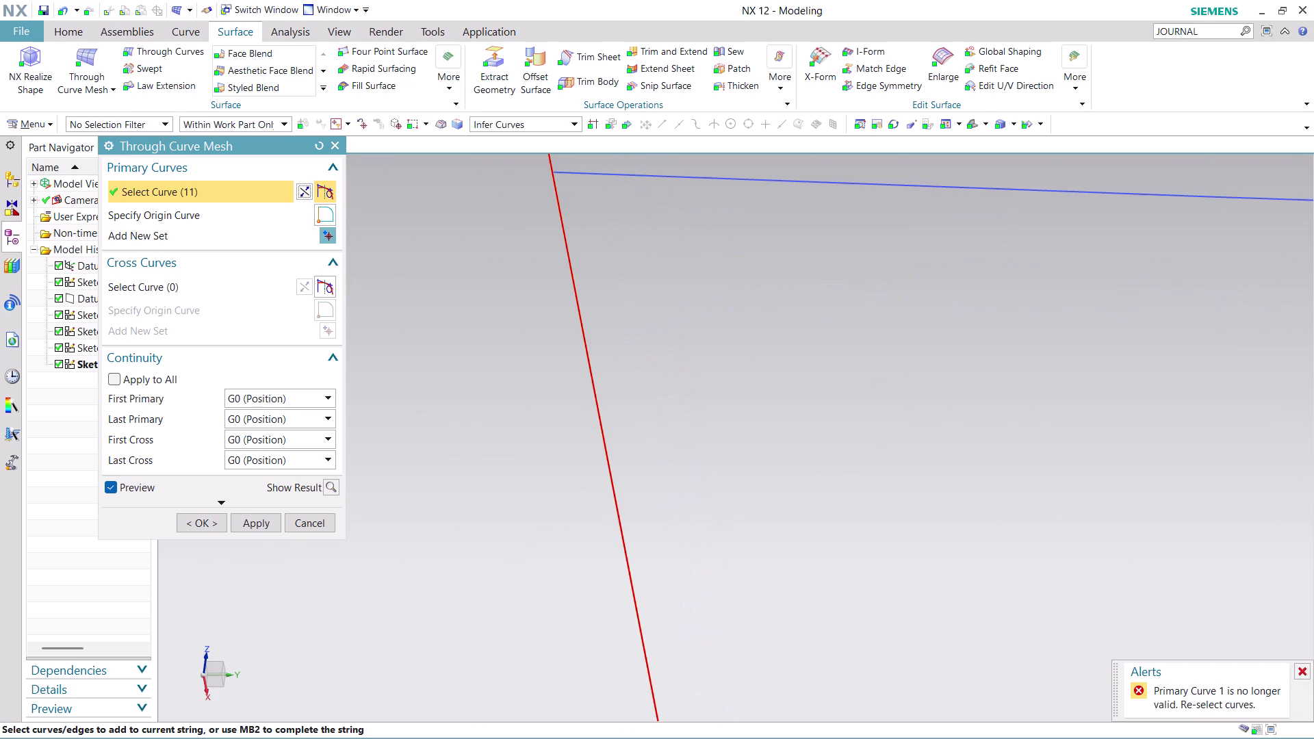
scroll(down, 3)
scroll(down, 3)
scroll(down, 3)
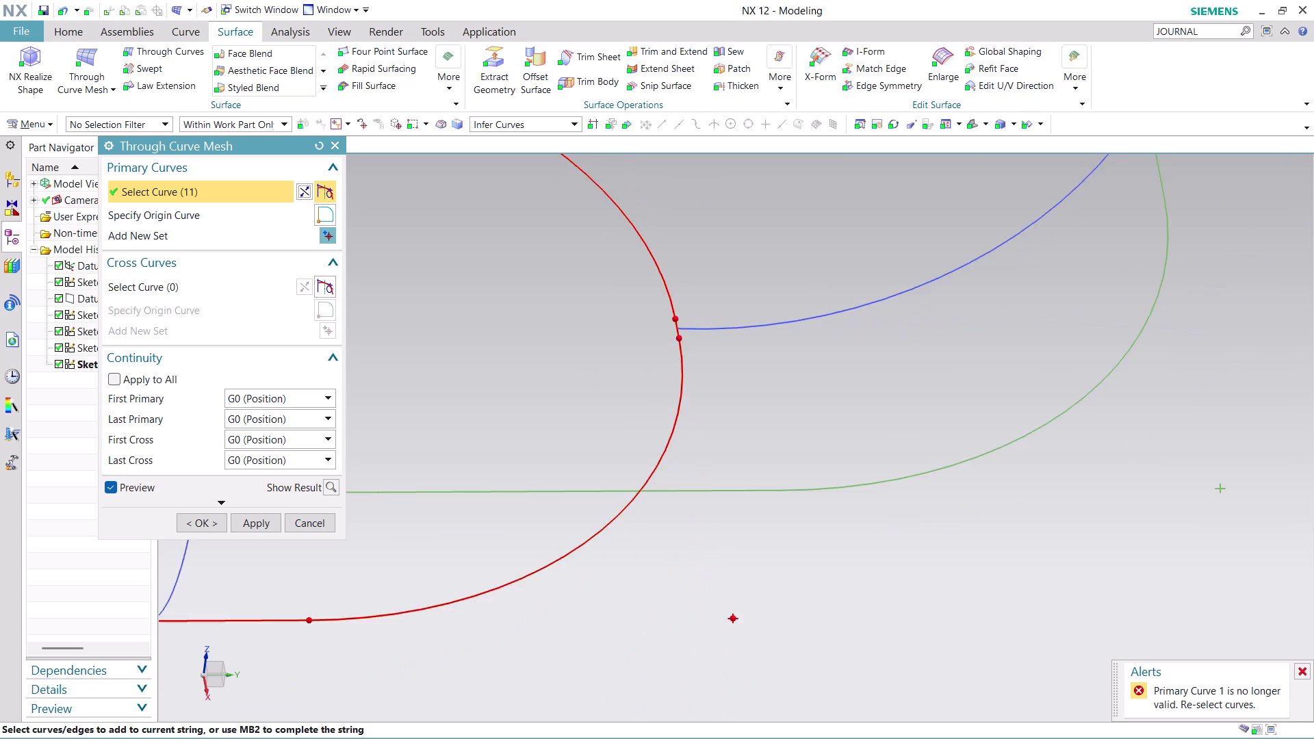
scroll(down, 3)
scroll(up, 3)
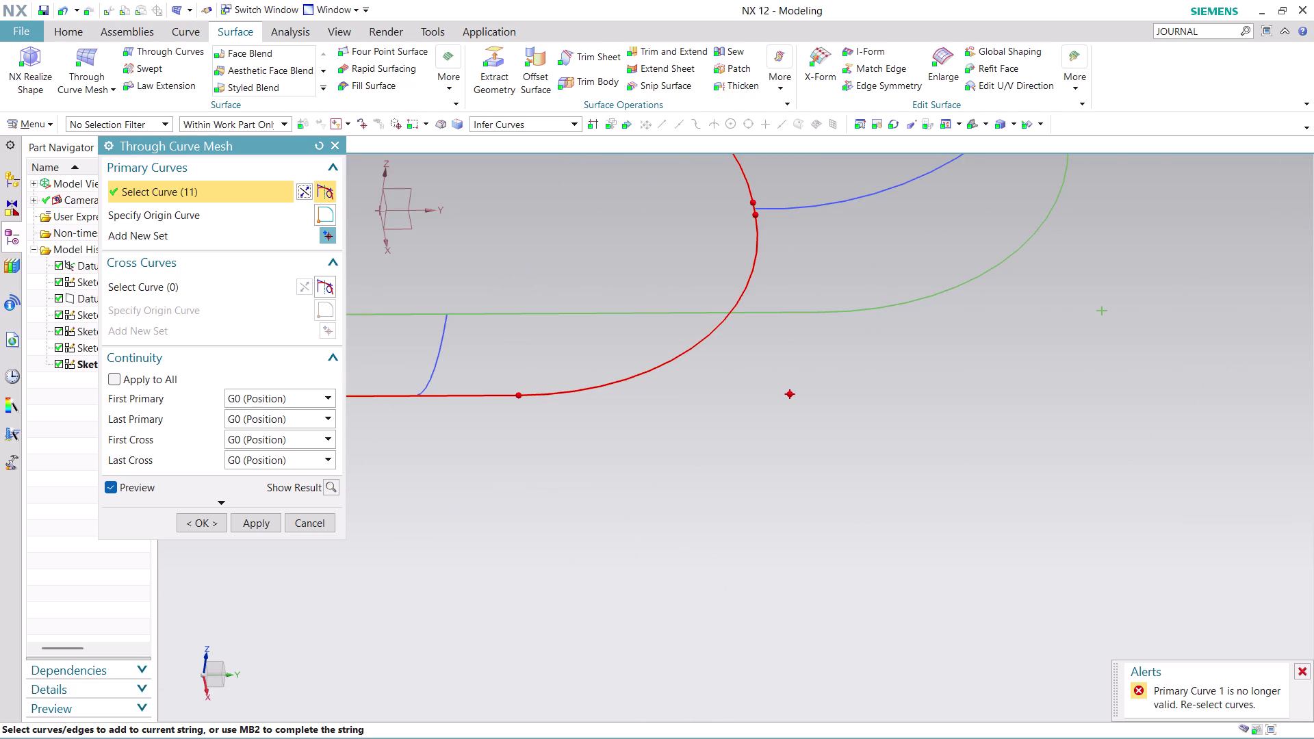
scroll(down, 3)
scroll(up, 3)
scroll(up, 3)
click(712, 188)
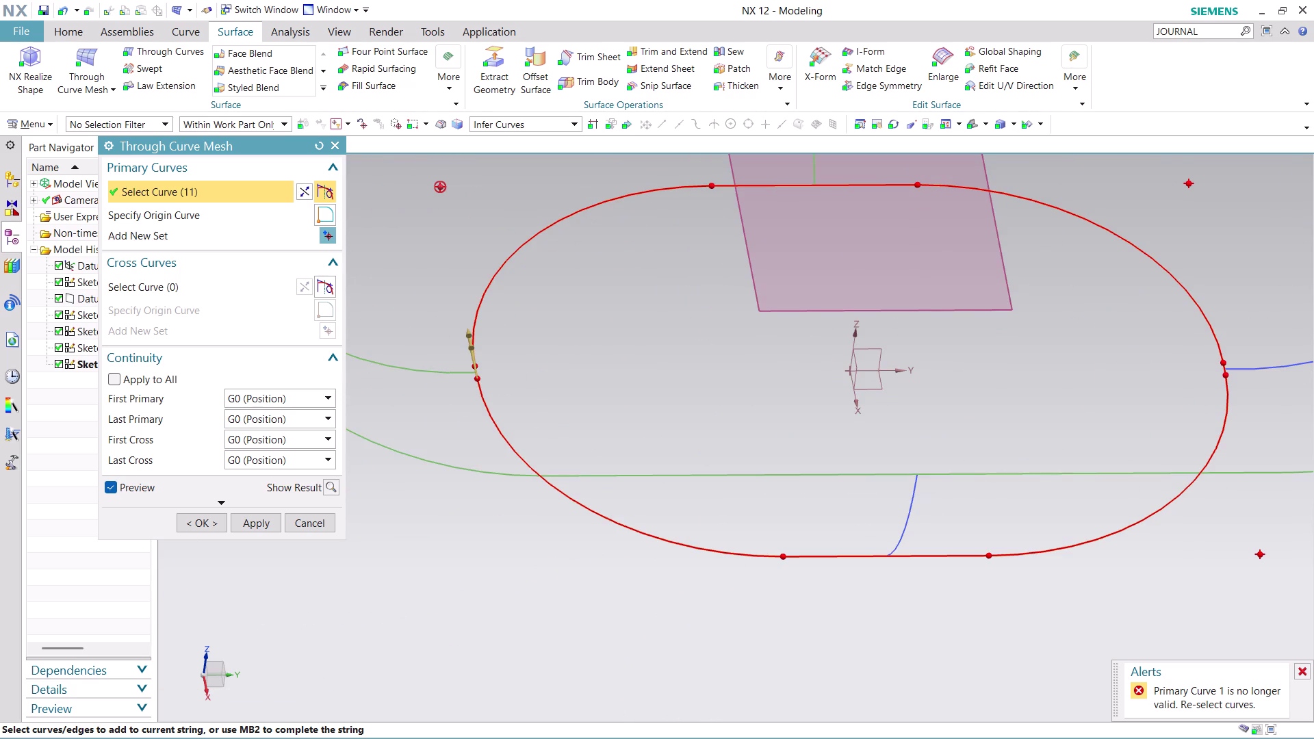
scroll(up, 3)
scroll(up, 3)
scroll(up, 3)
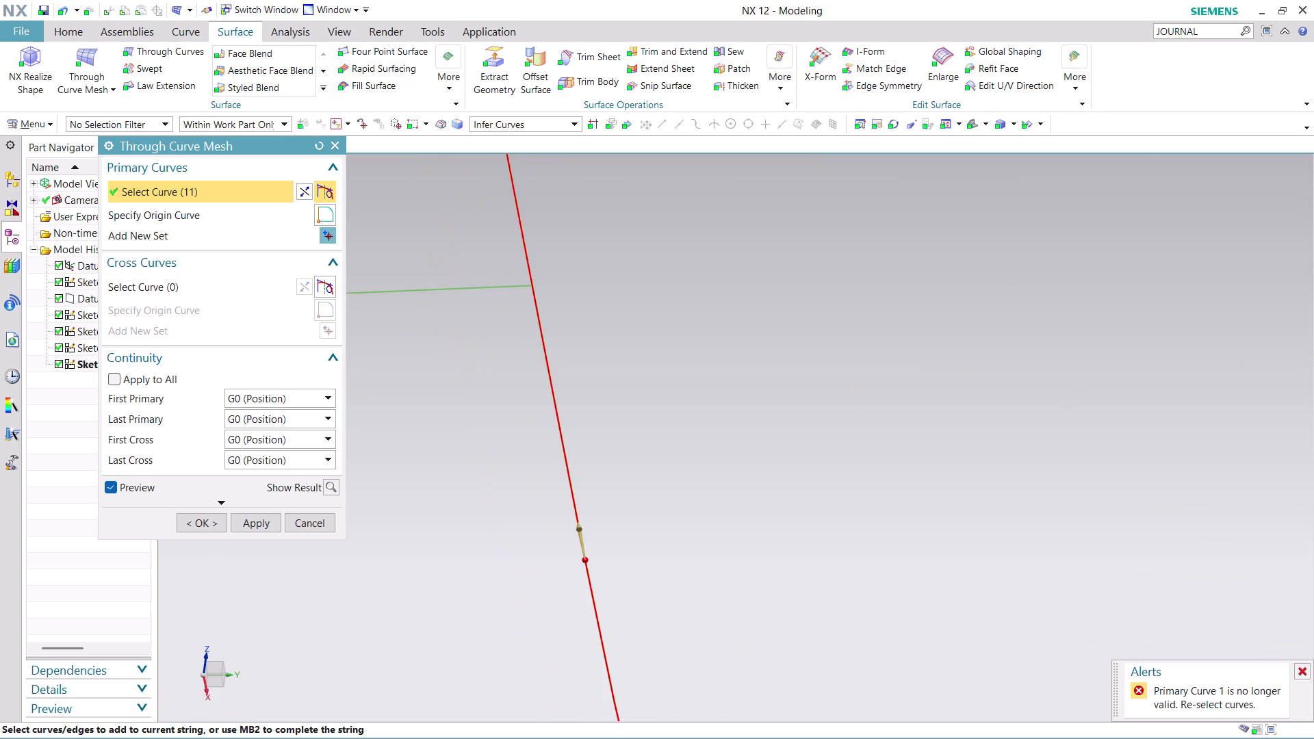
scroll(down, 3)
click(535, 314)
scroll(down, 3)
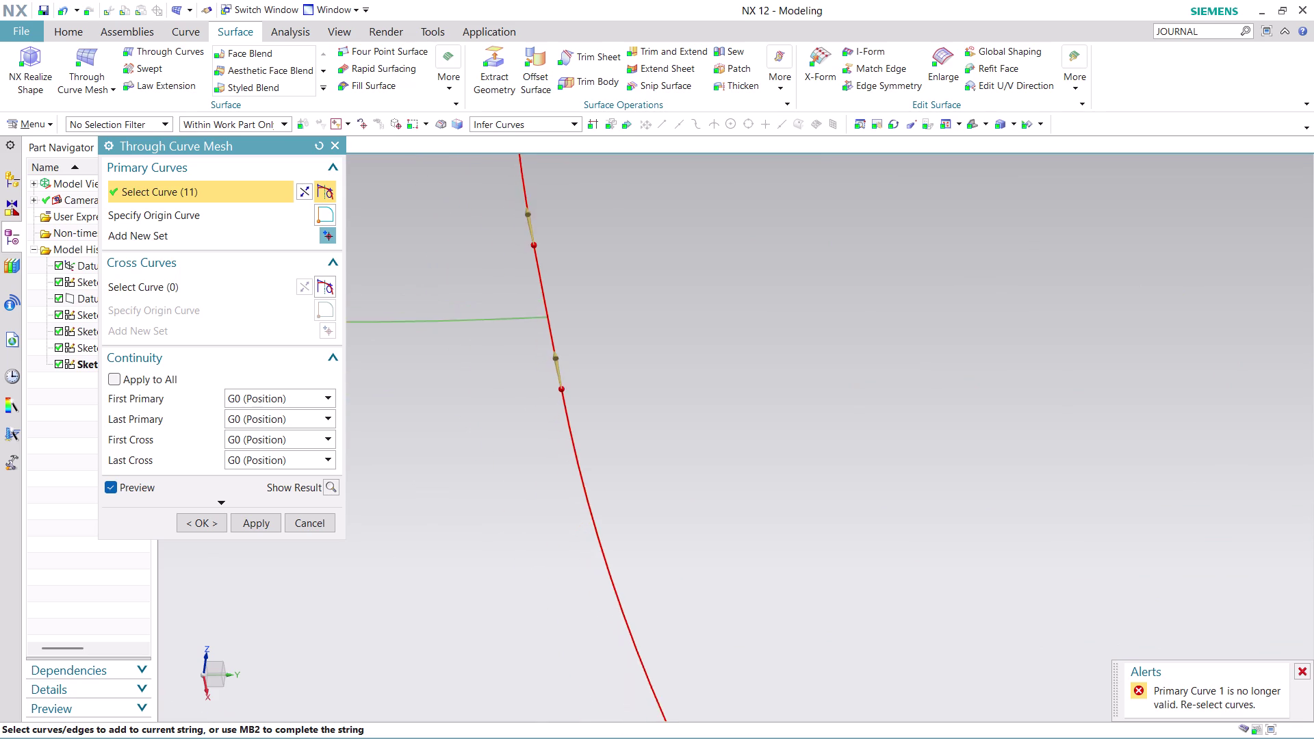
scroll(down, 3)
scroll(up, 3)
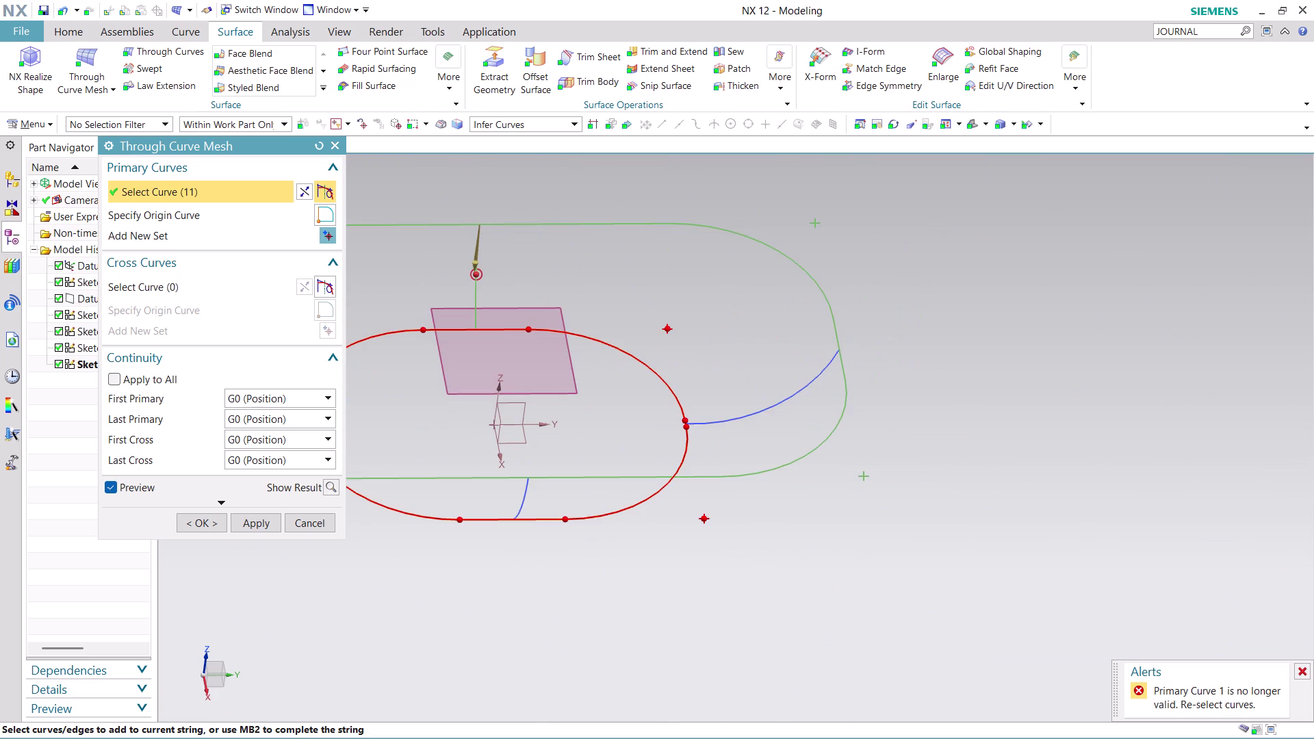
scroll(down, 3)
scroll(up, 3)
scroll(up, 3)
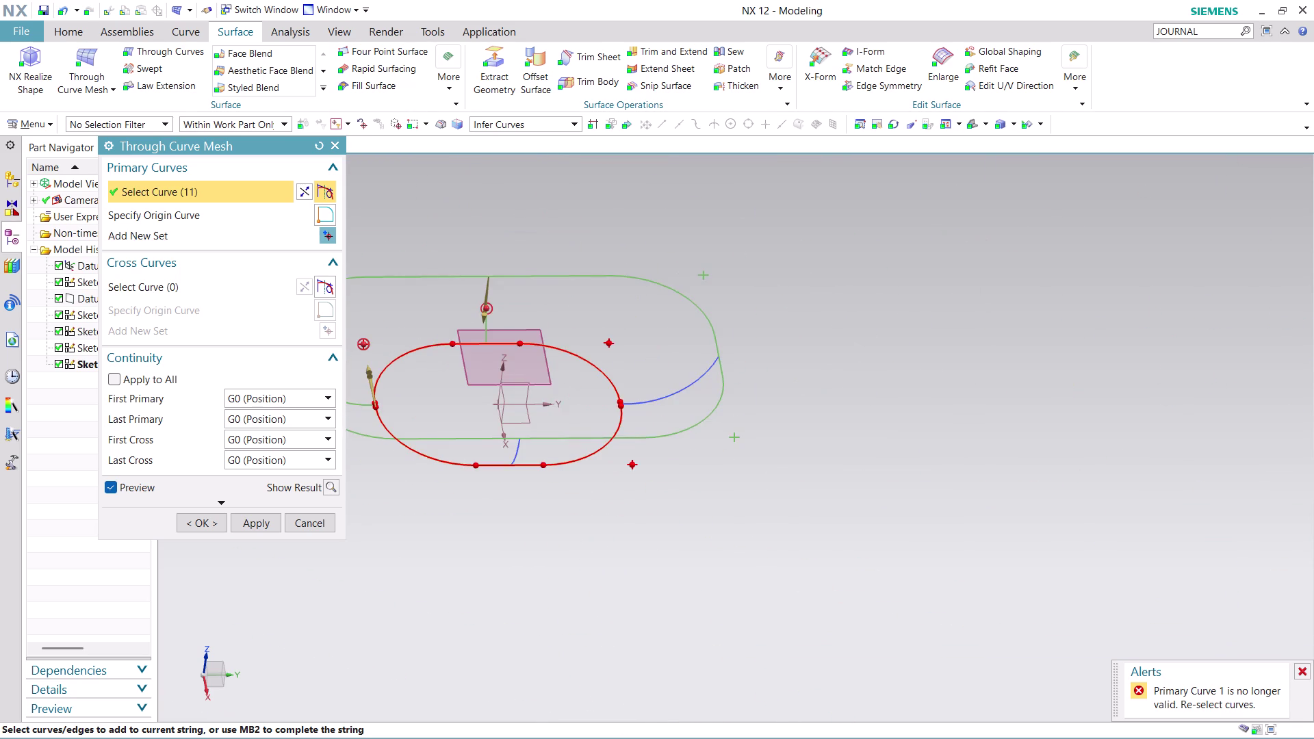
scroll(down, 3)
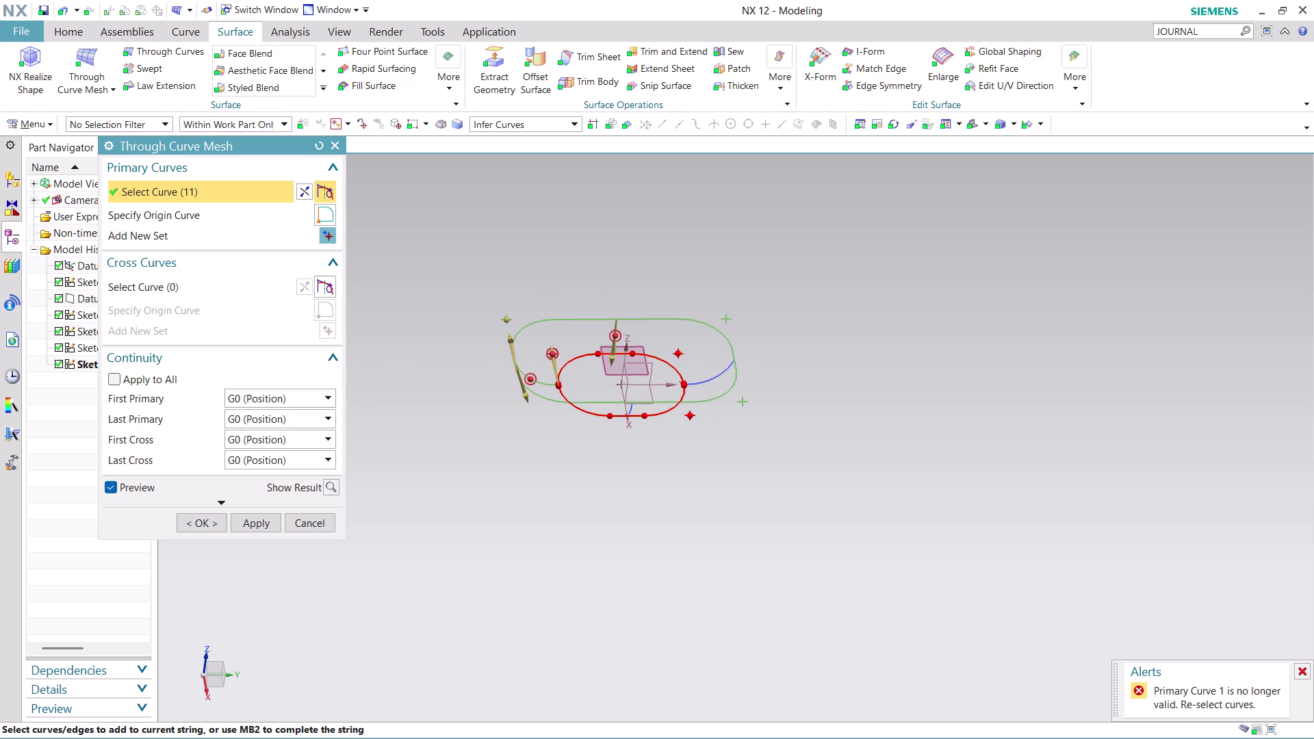